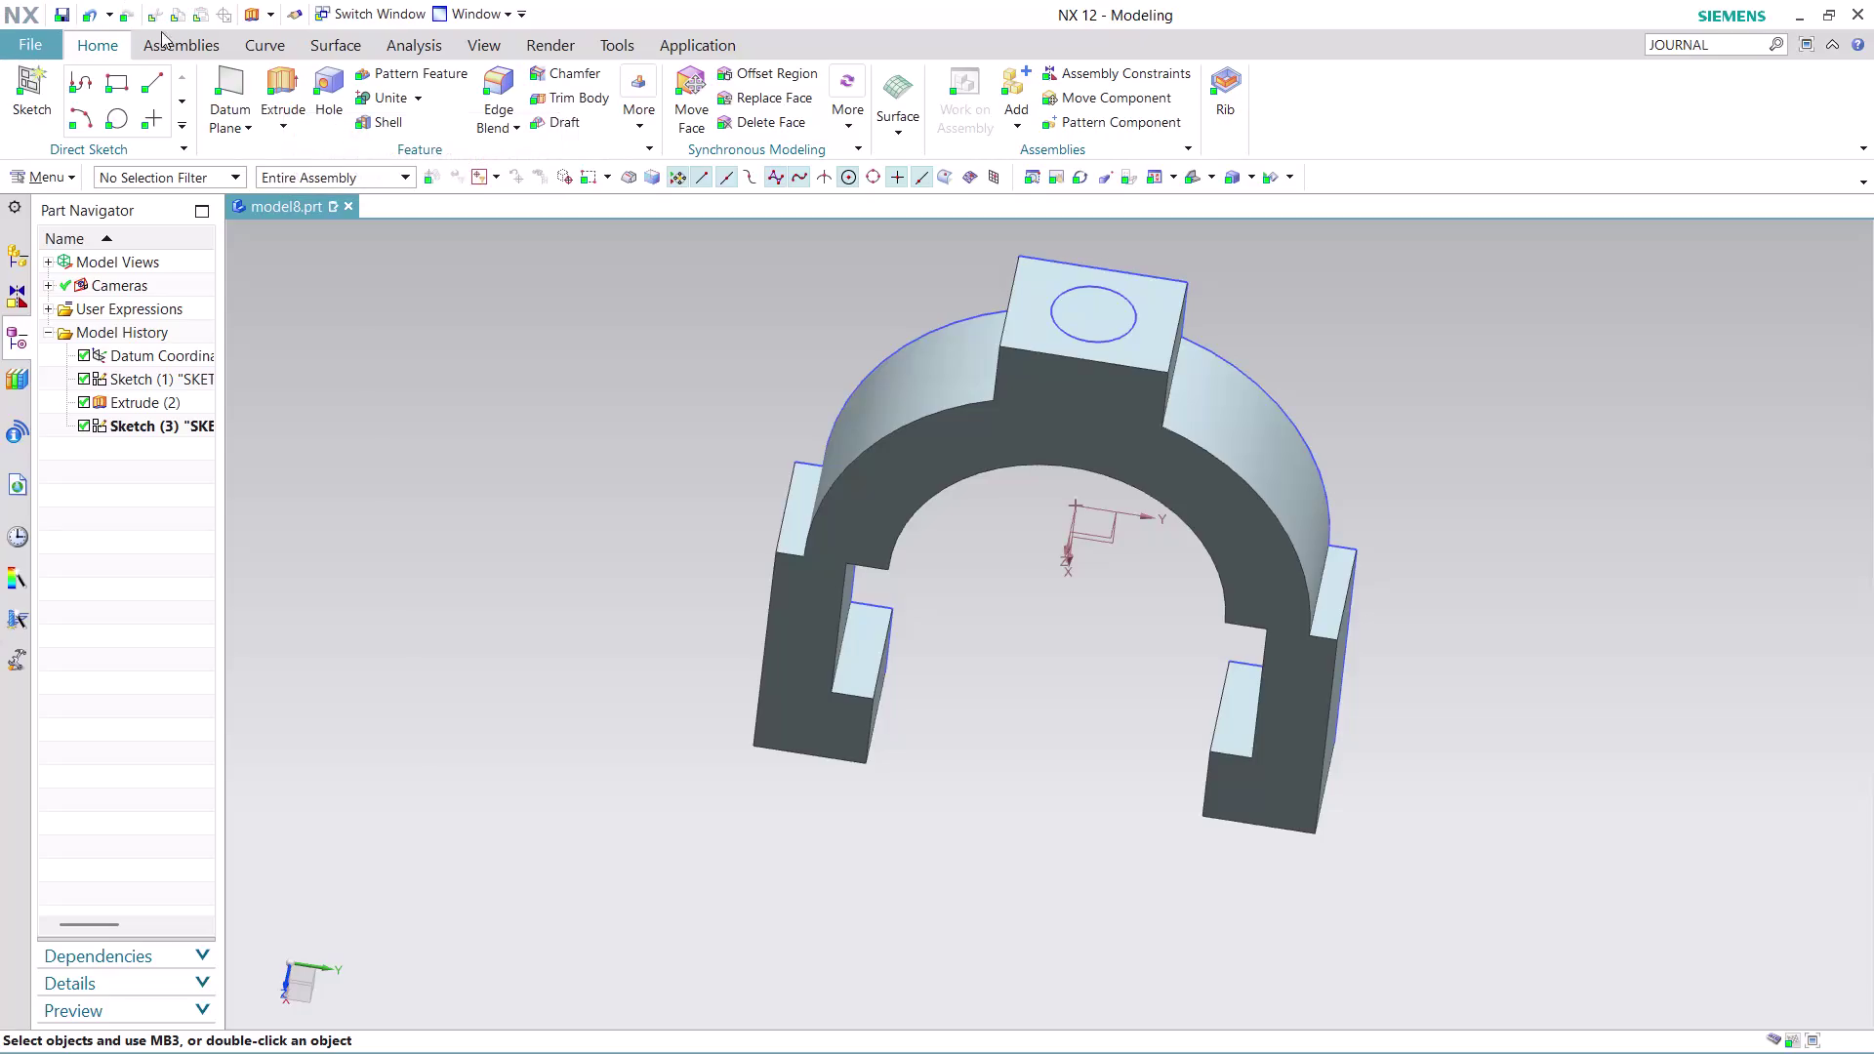
Try a reversed subtract extrusion of the boss circle into the clamp body.
click(279, 70)
click(1092, 312)
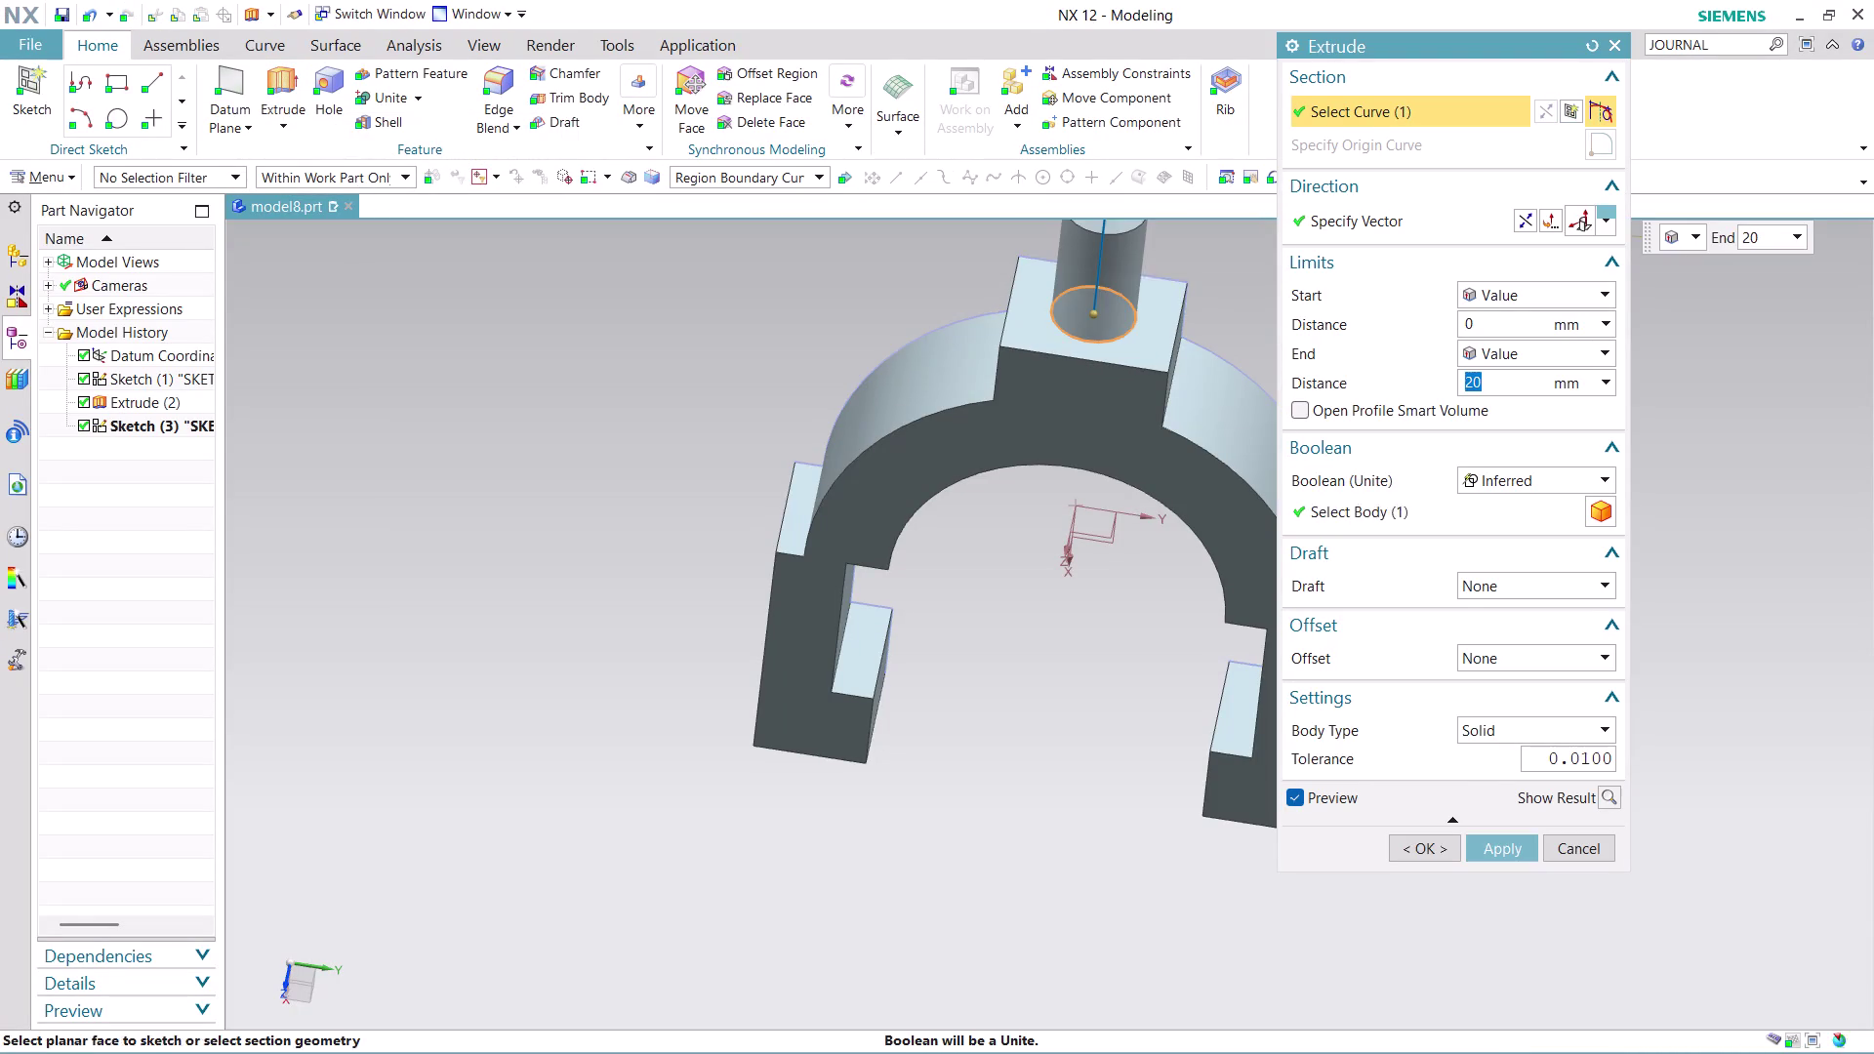
click(1603, 343)
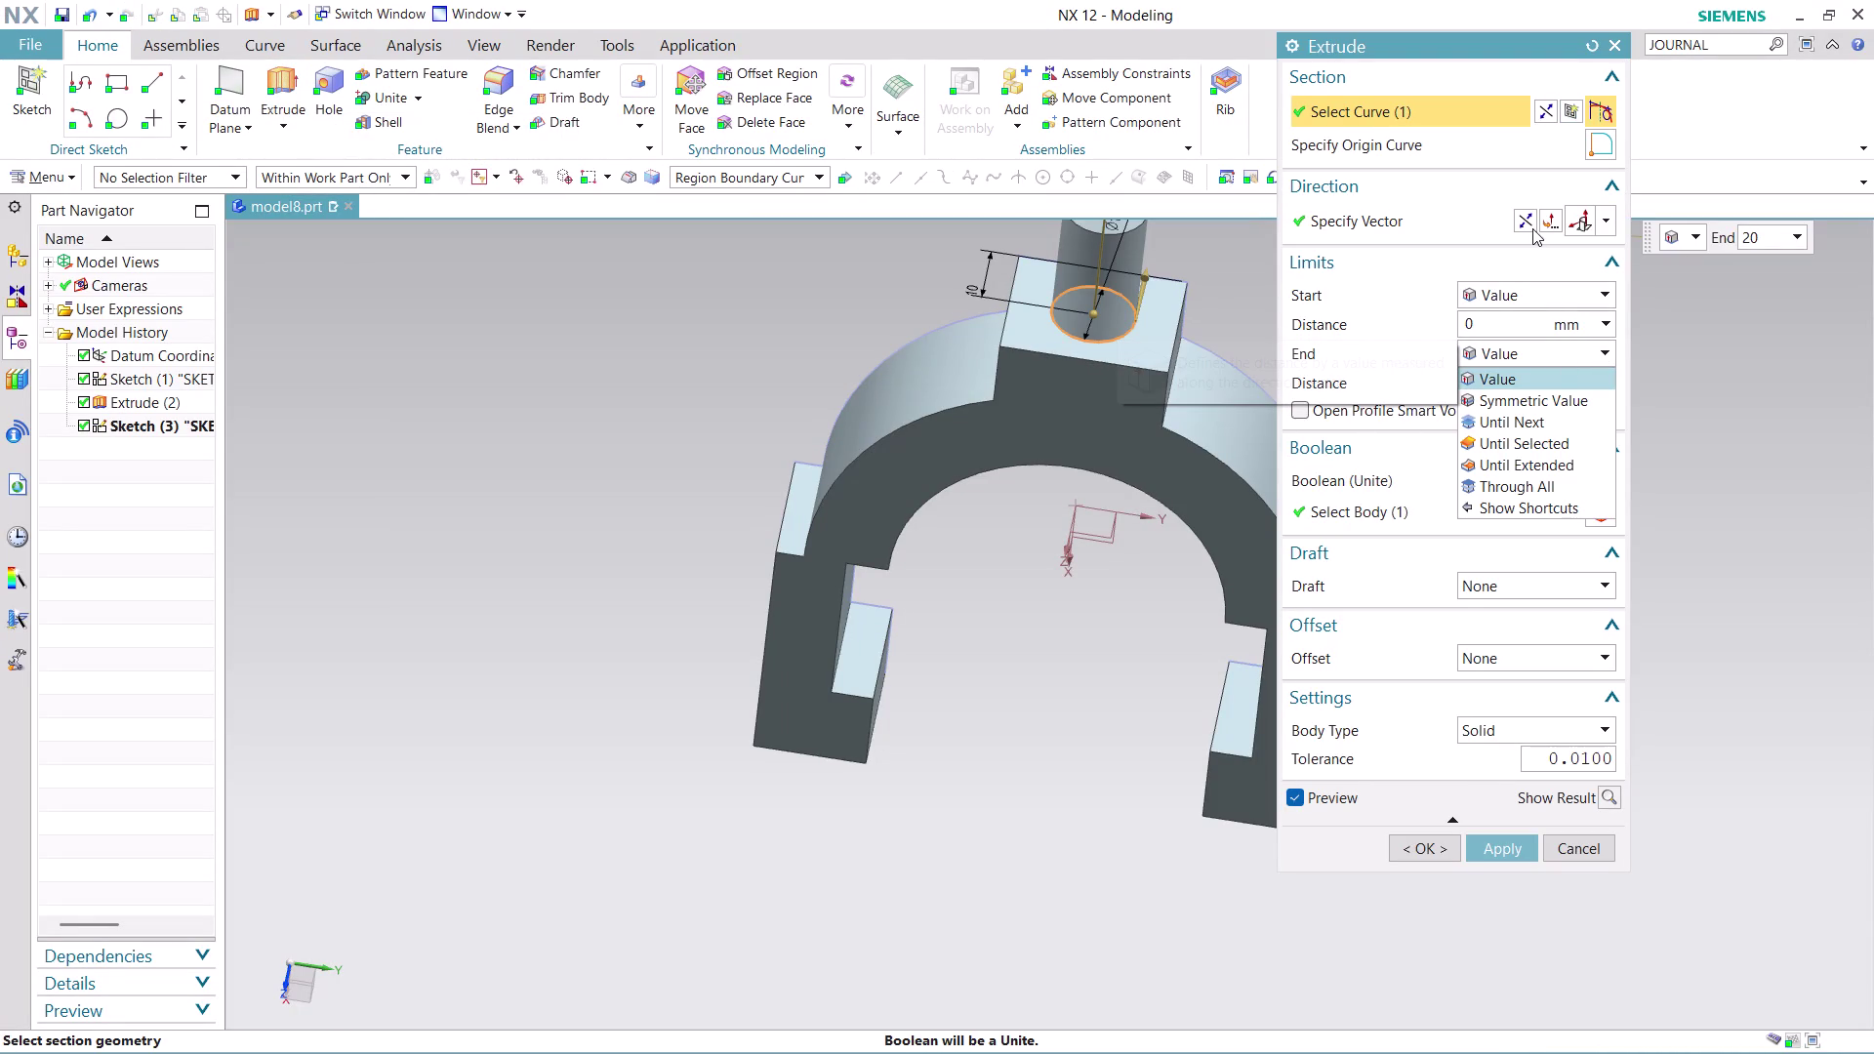
click(1524, 216)
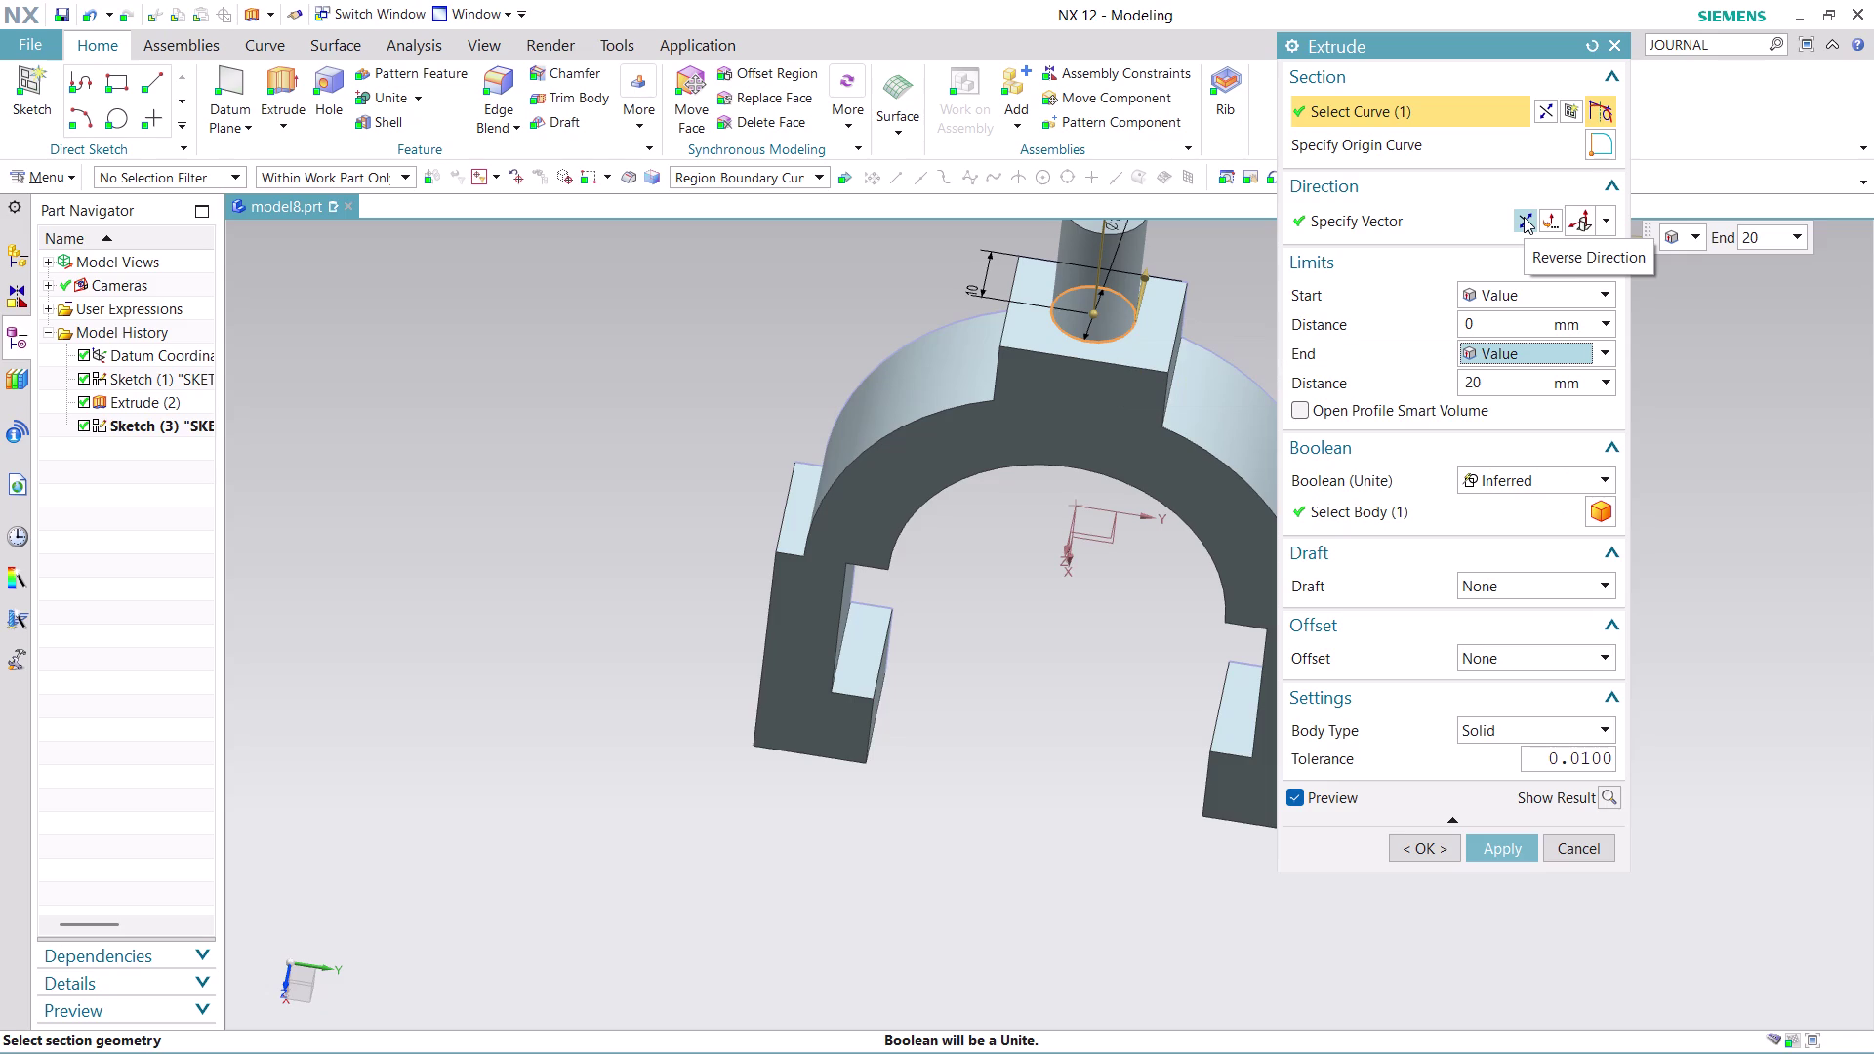
scroll(down, 3)
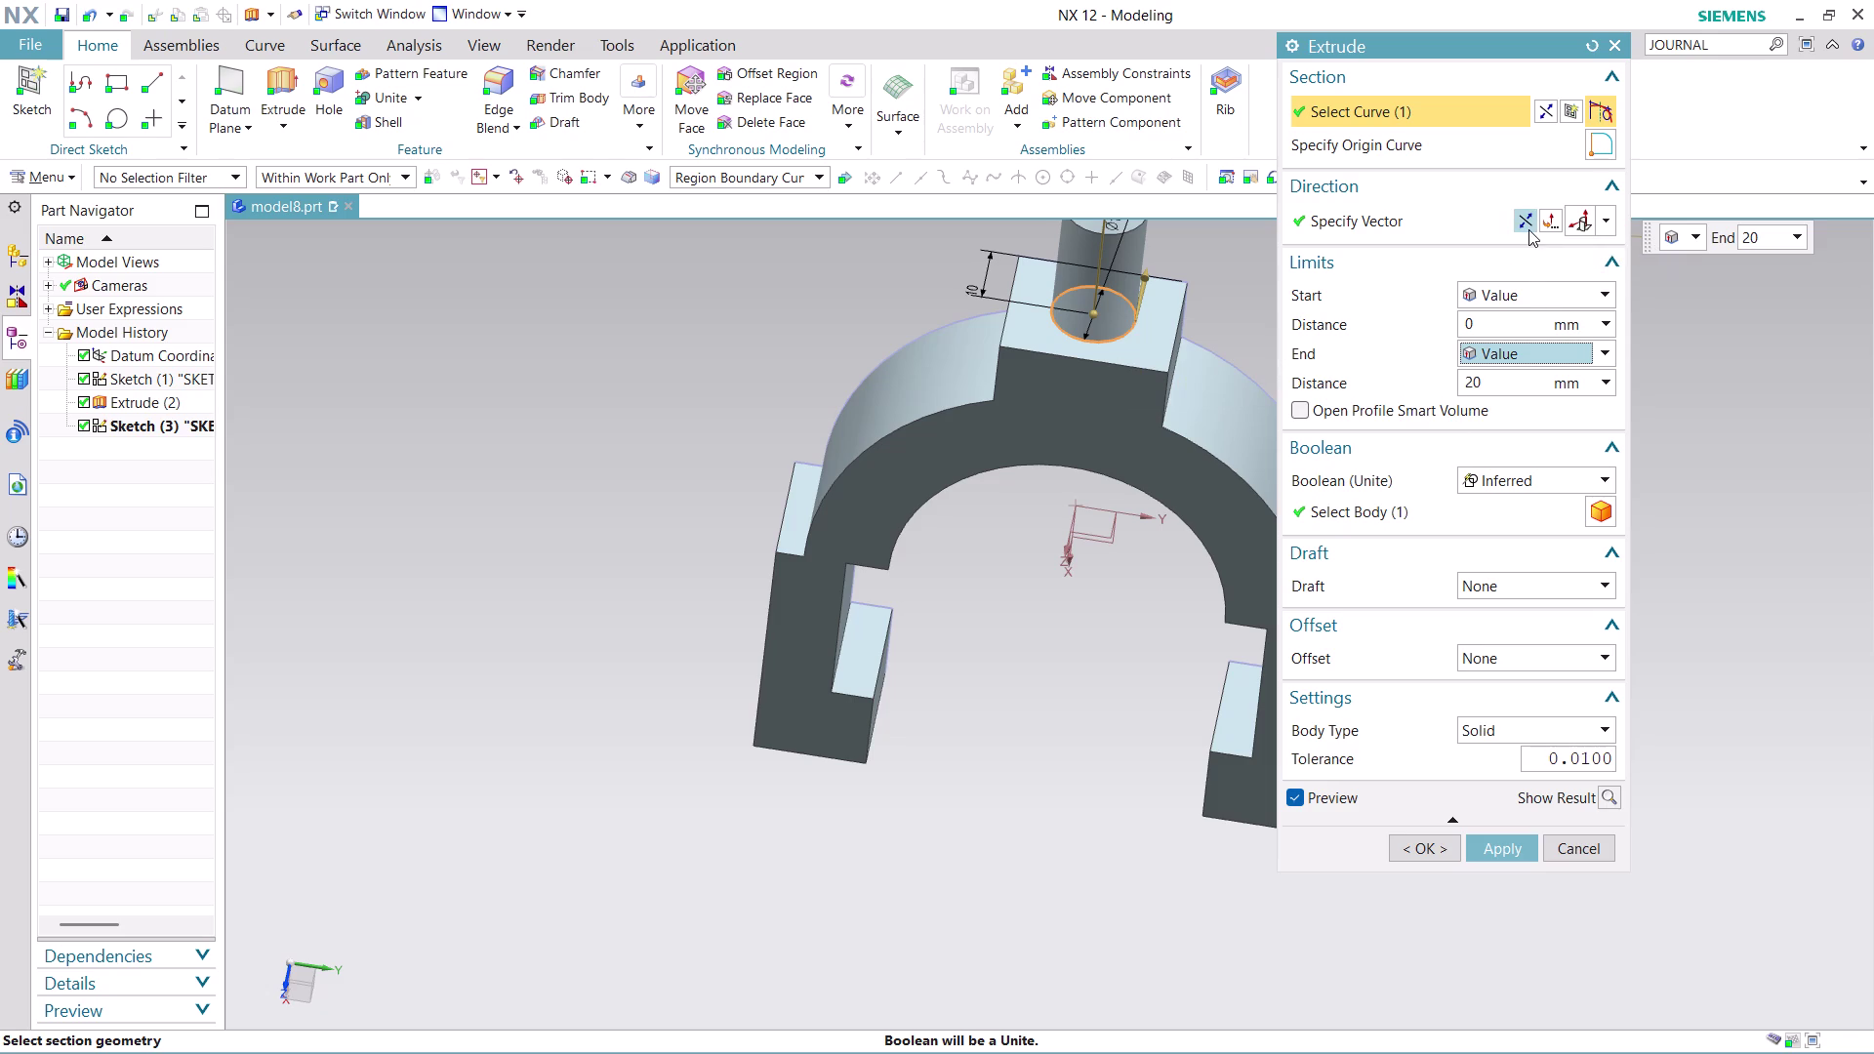
click(1548, 111)
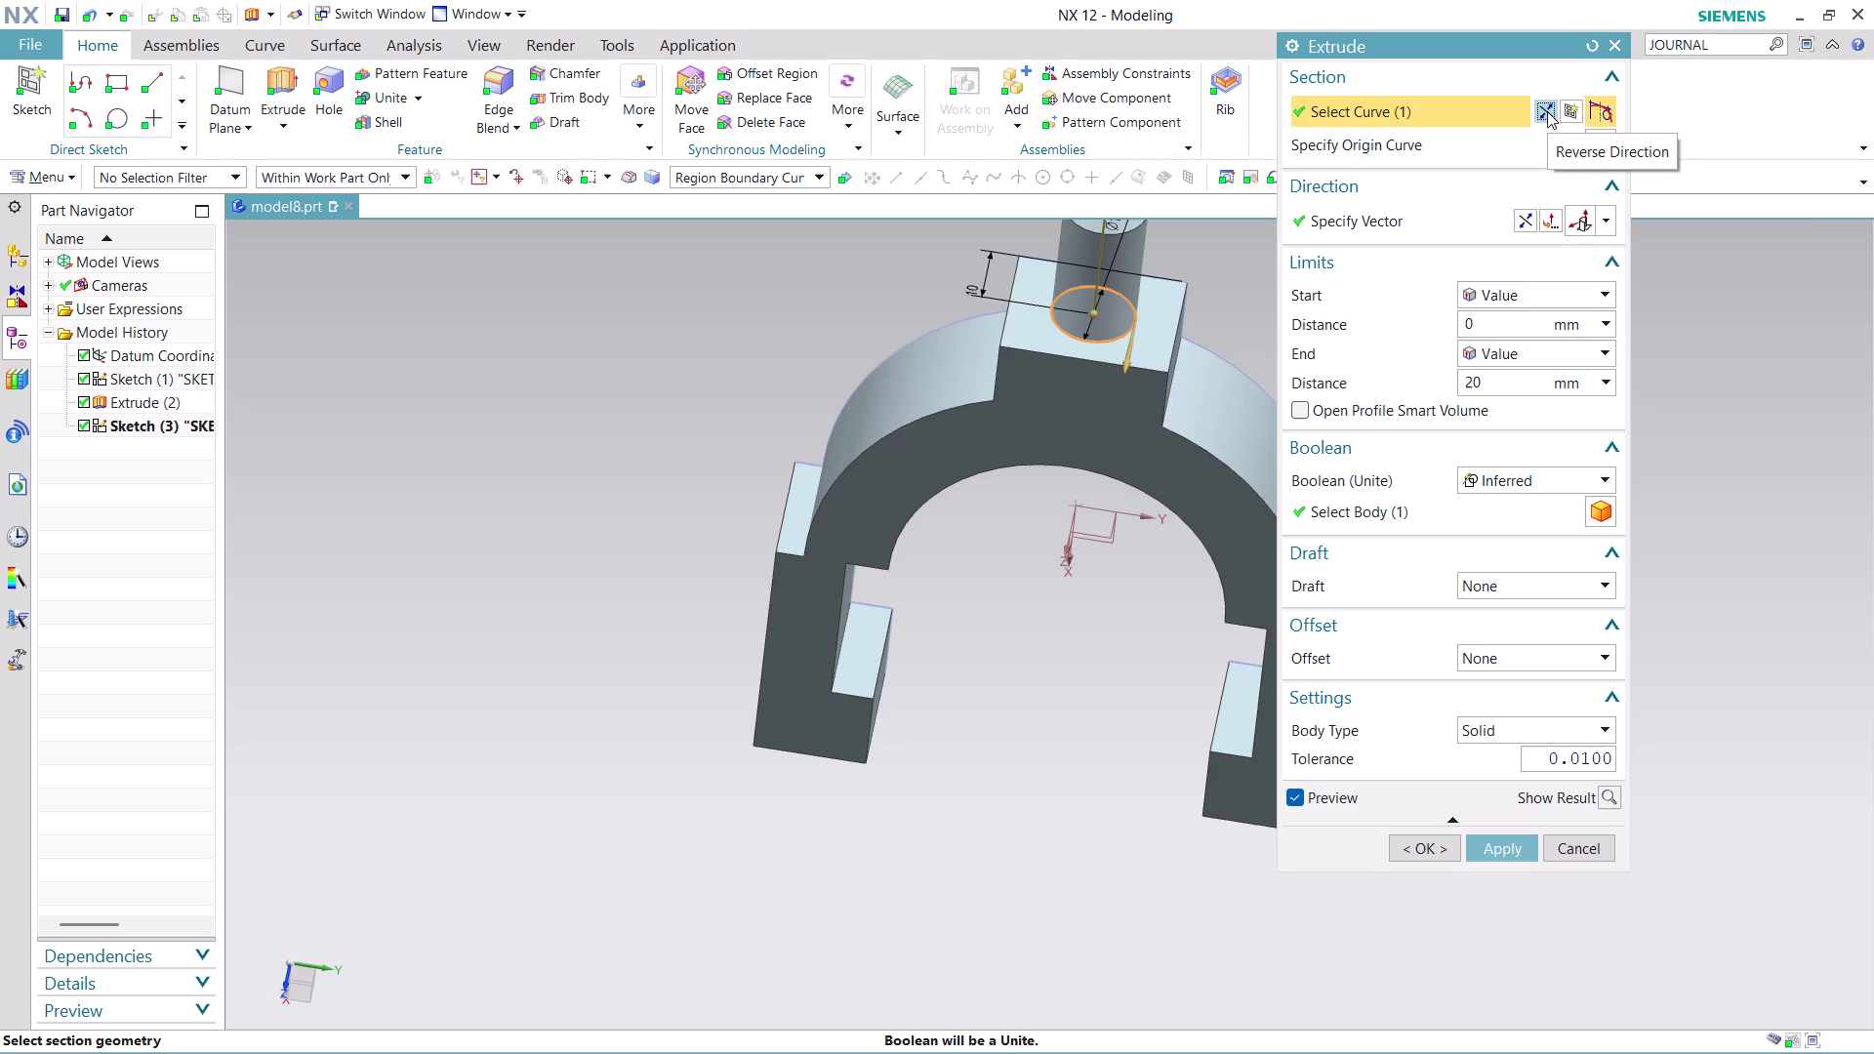
click(1530, 217)
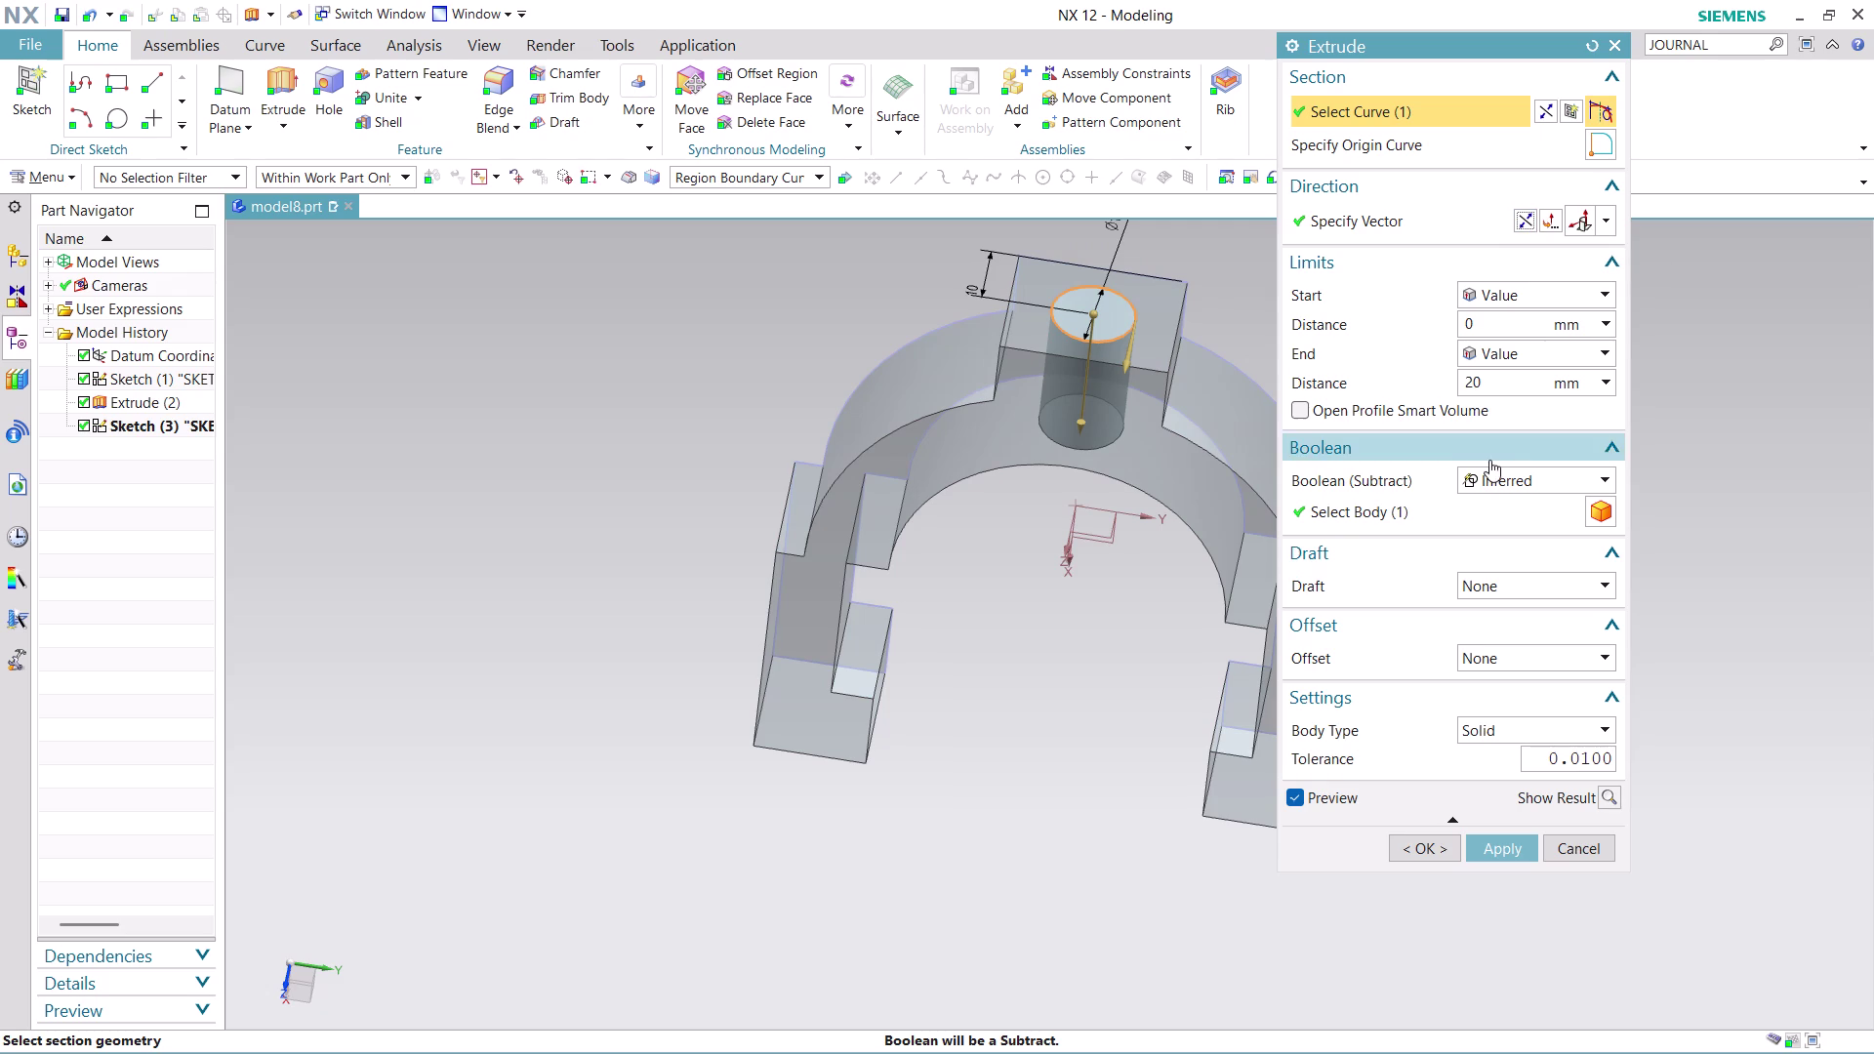
click(1584, 482)
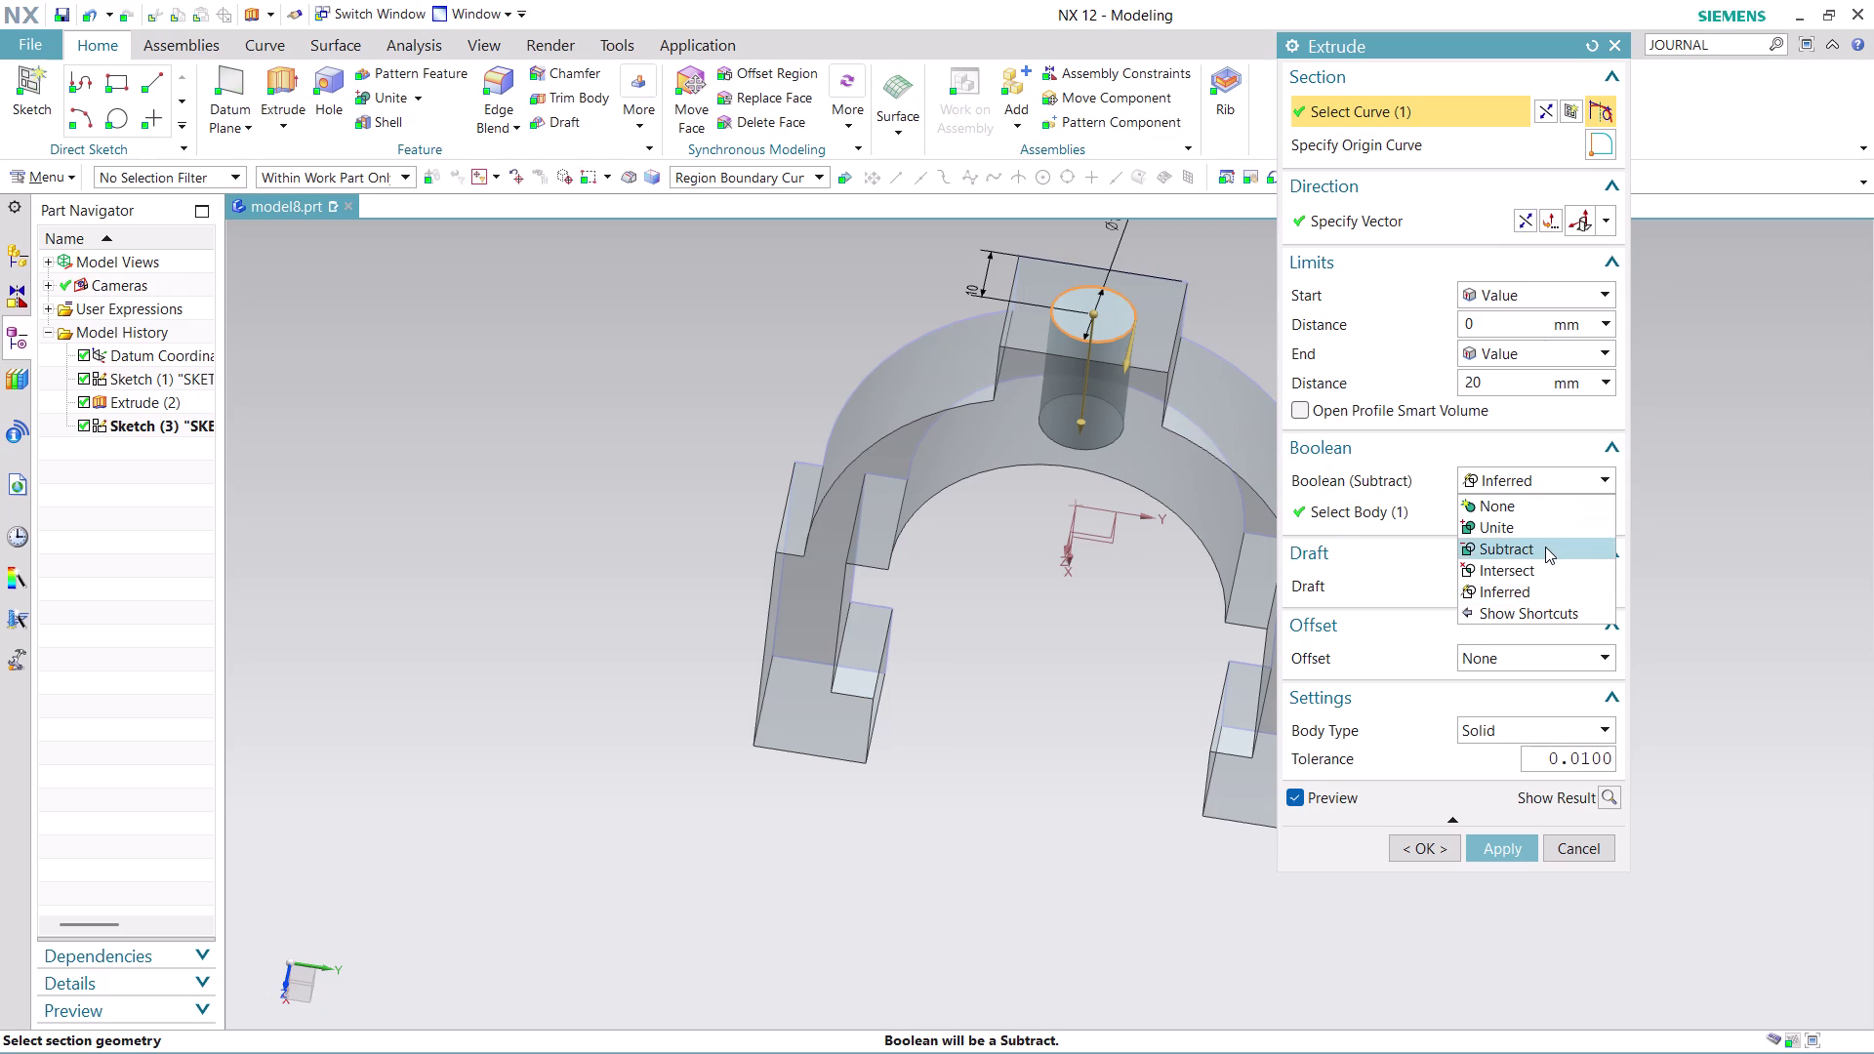
click(1545, 547)
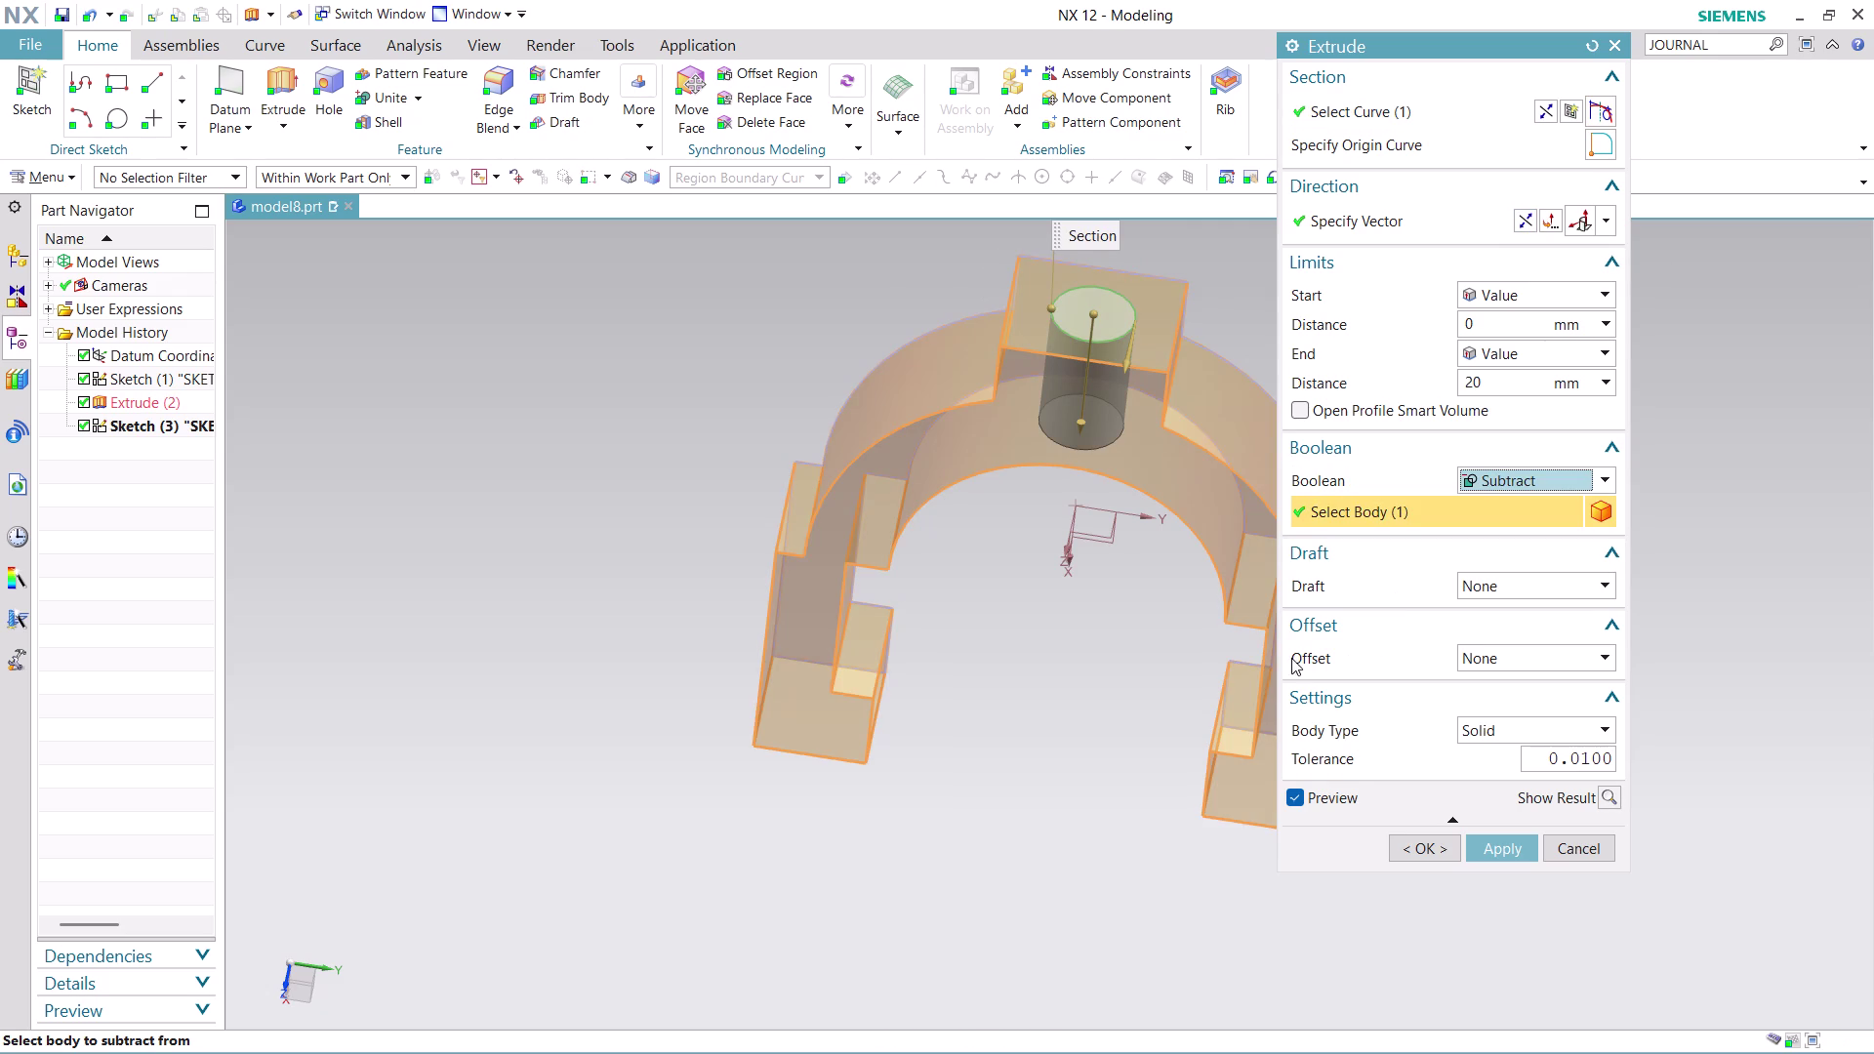
click(1513, 837)
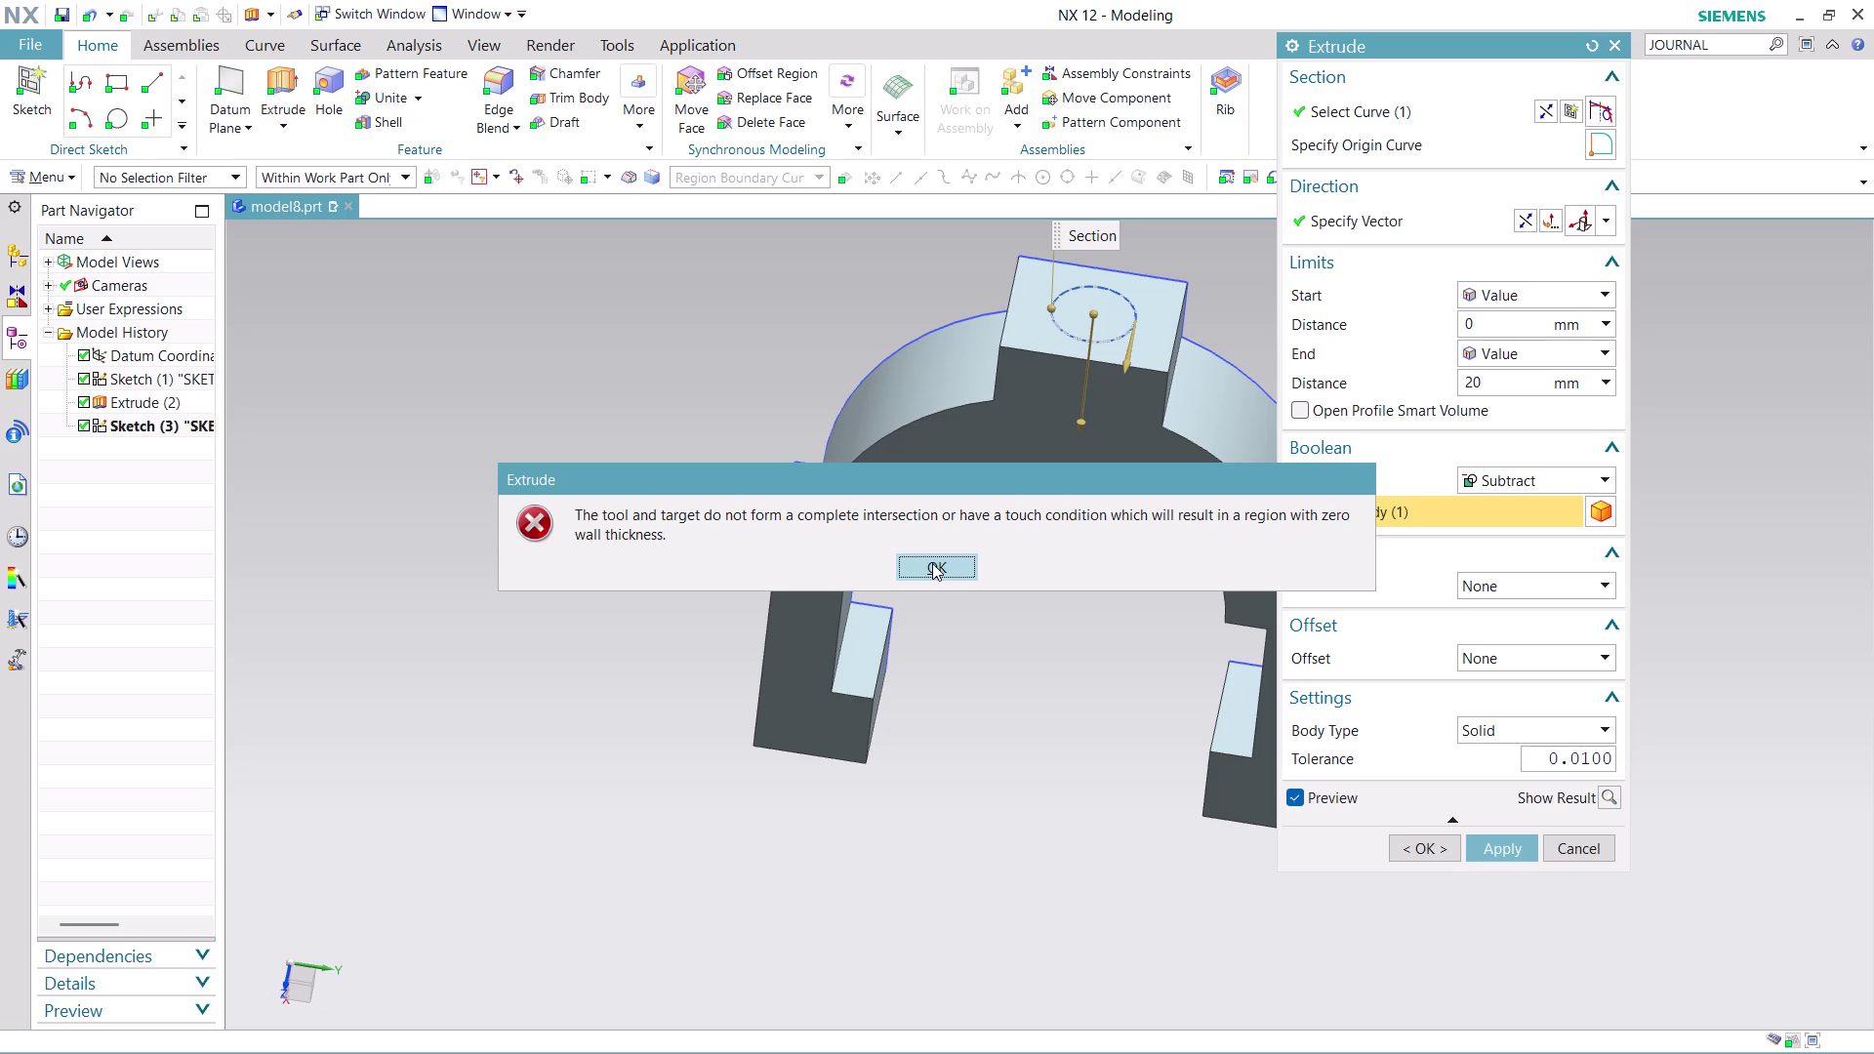
Dismiss the zero wall thickness error and abandon the failed extrusion.
click(932, 564)
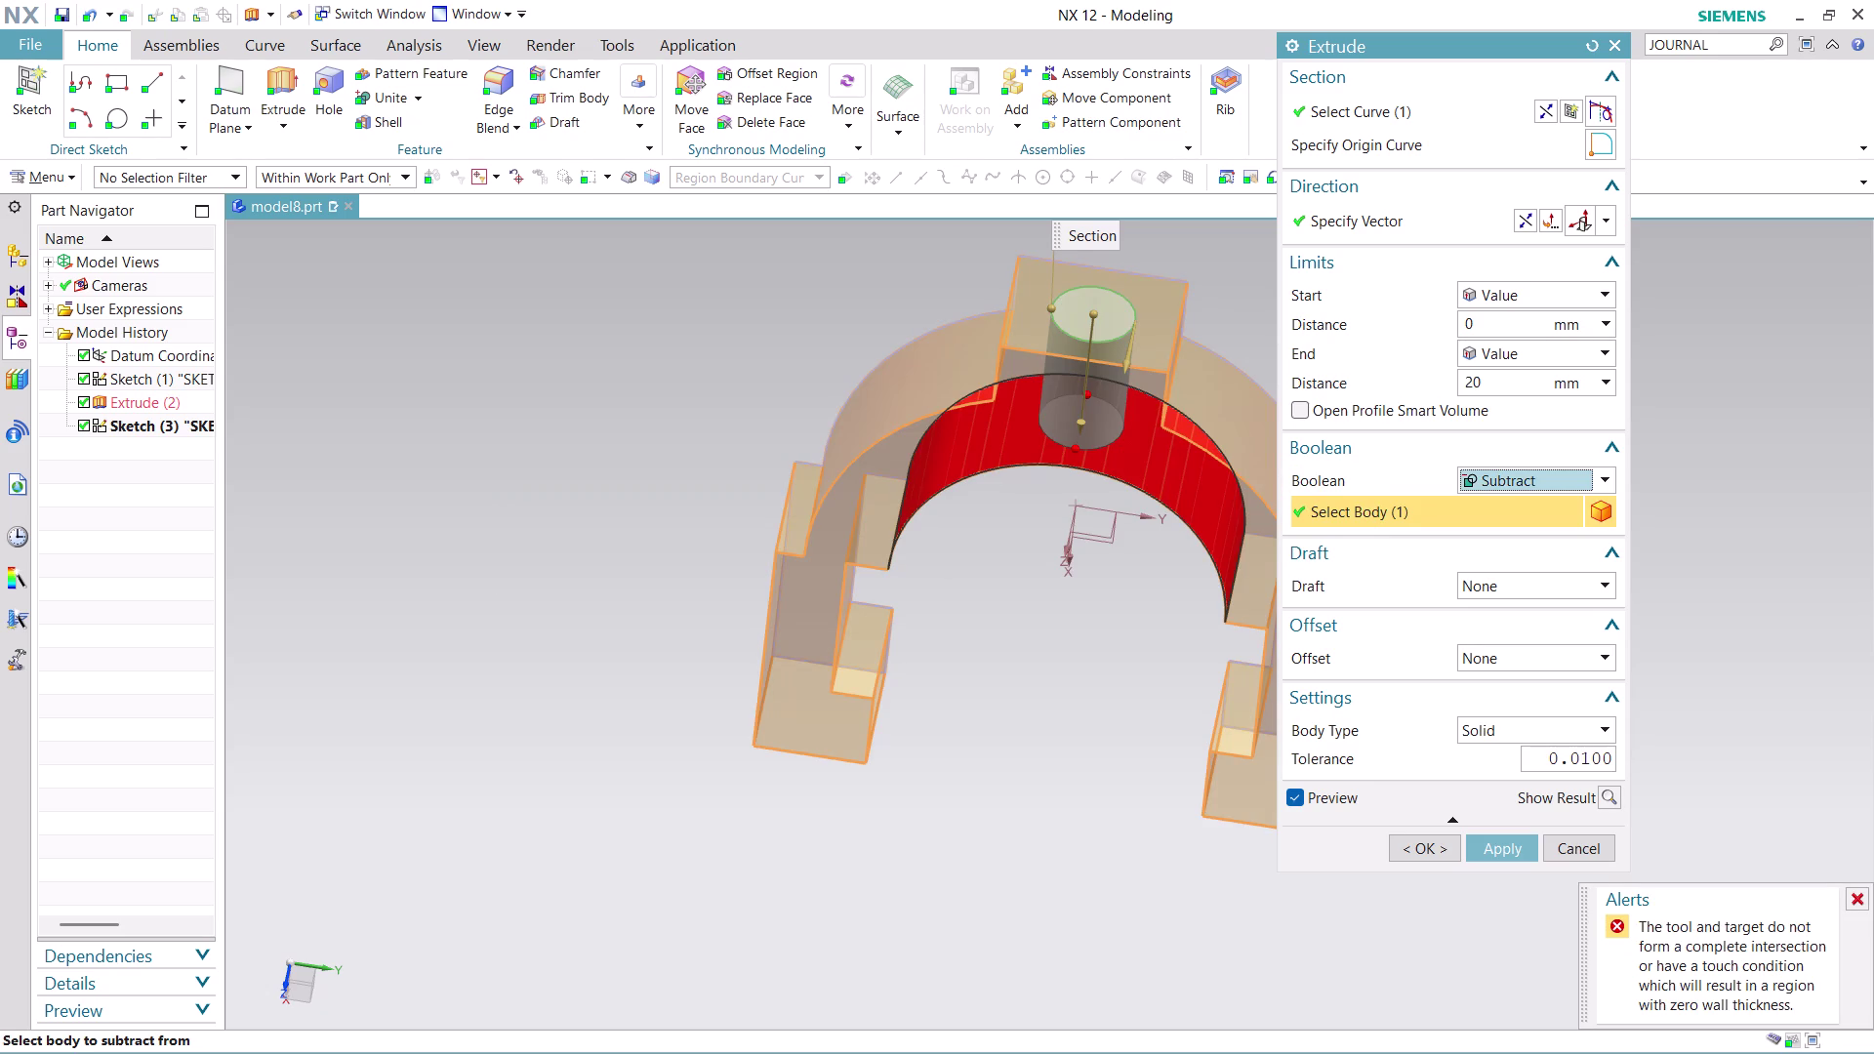
middle_drag(1032, 664, 1043, 532)
scroll(down, 3)
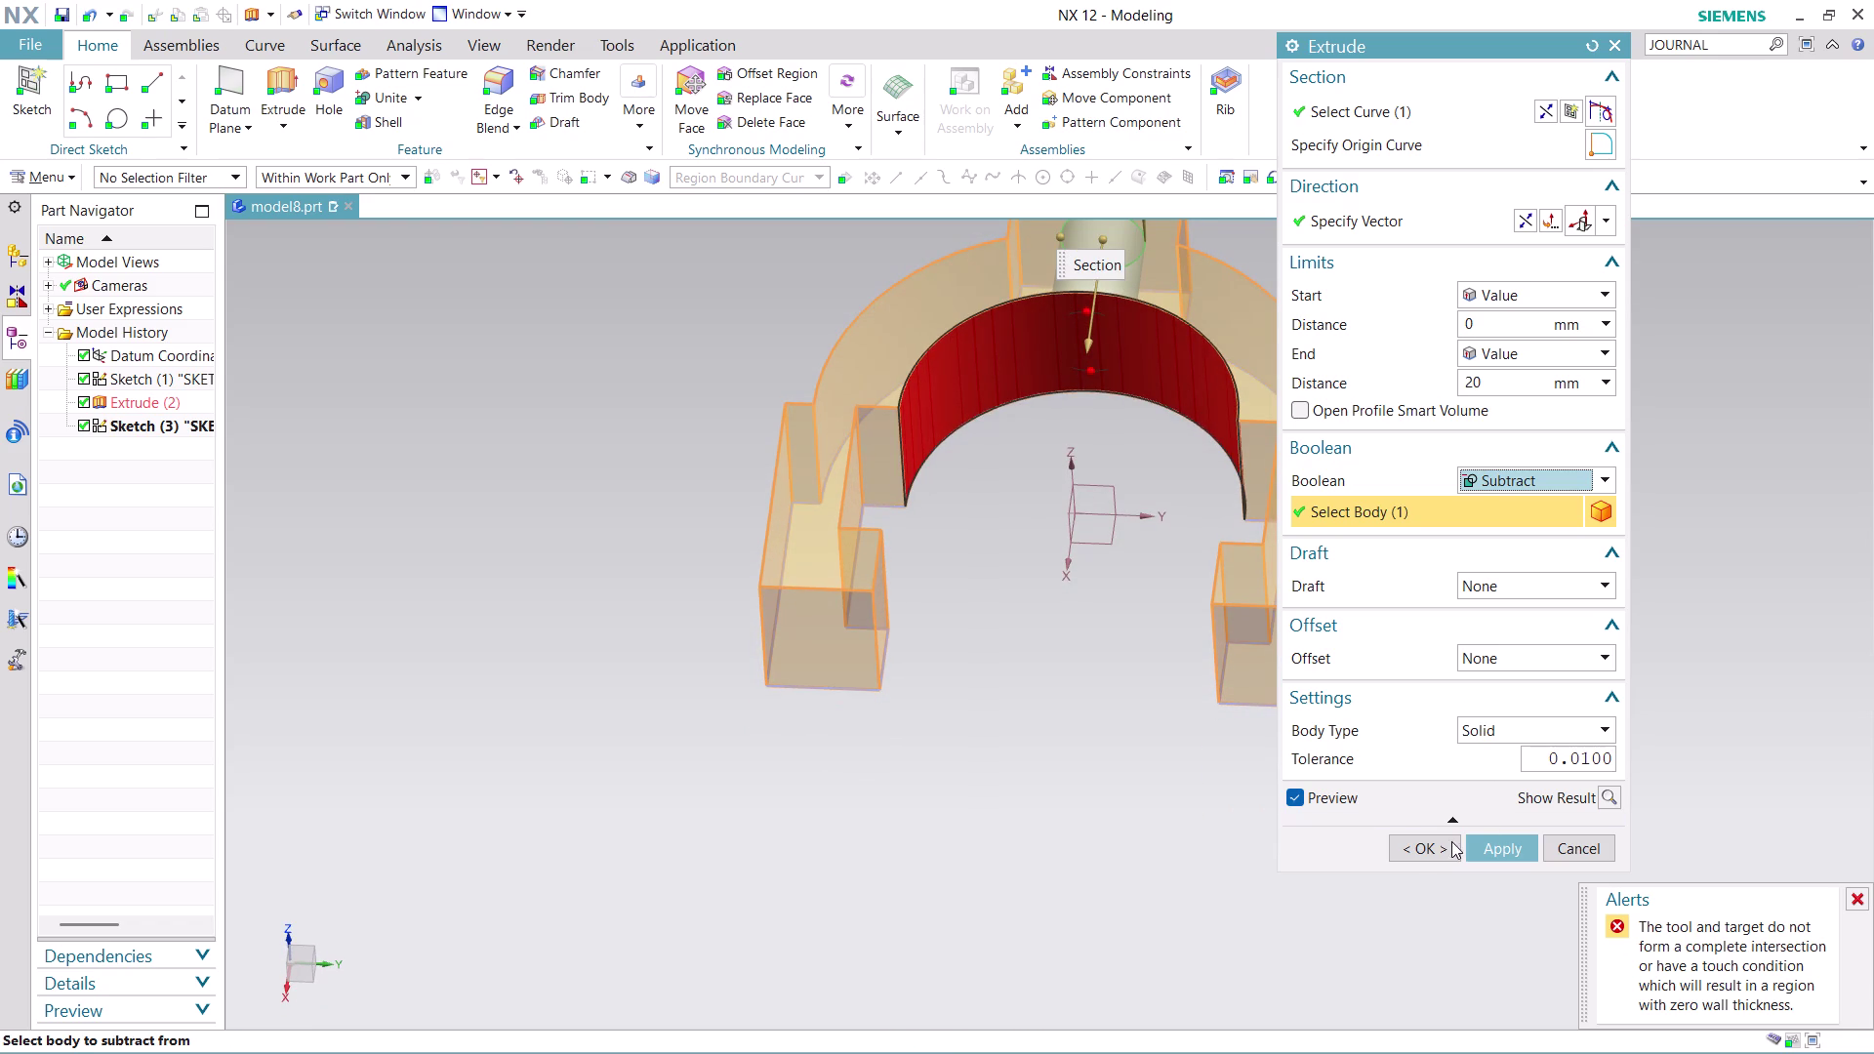
click(1421, 856)
click(935, 564)
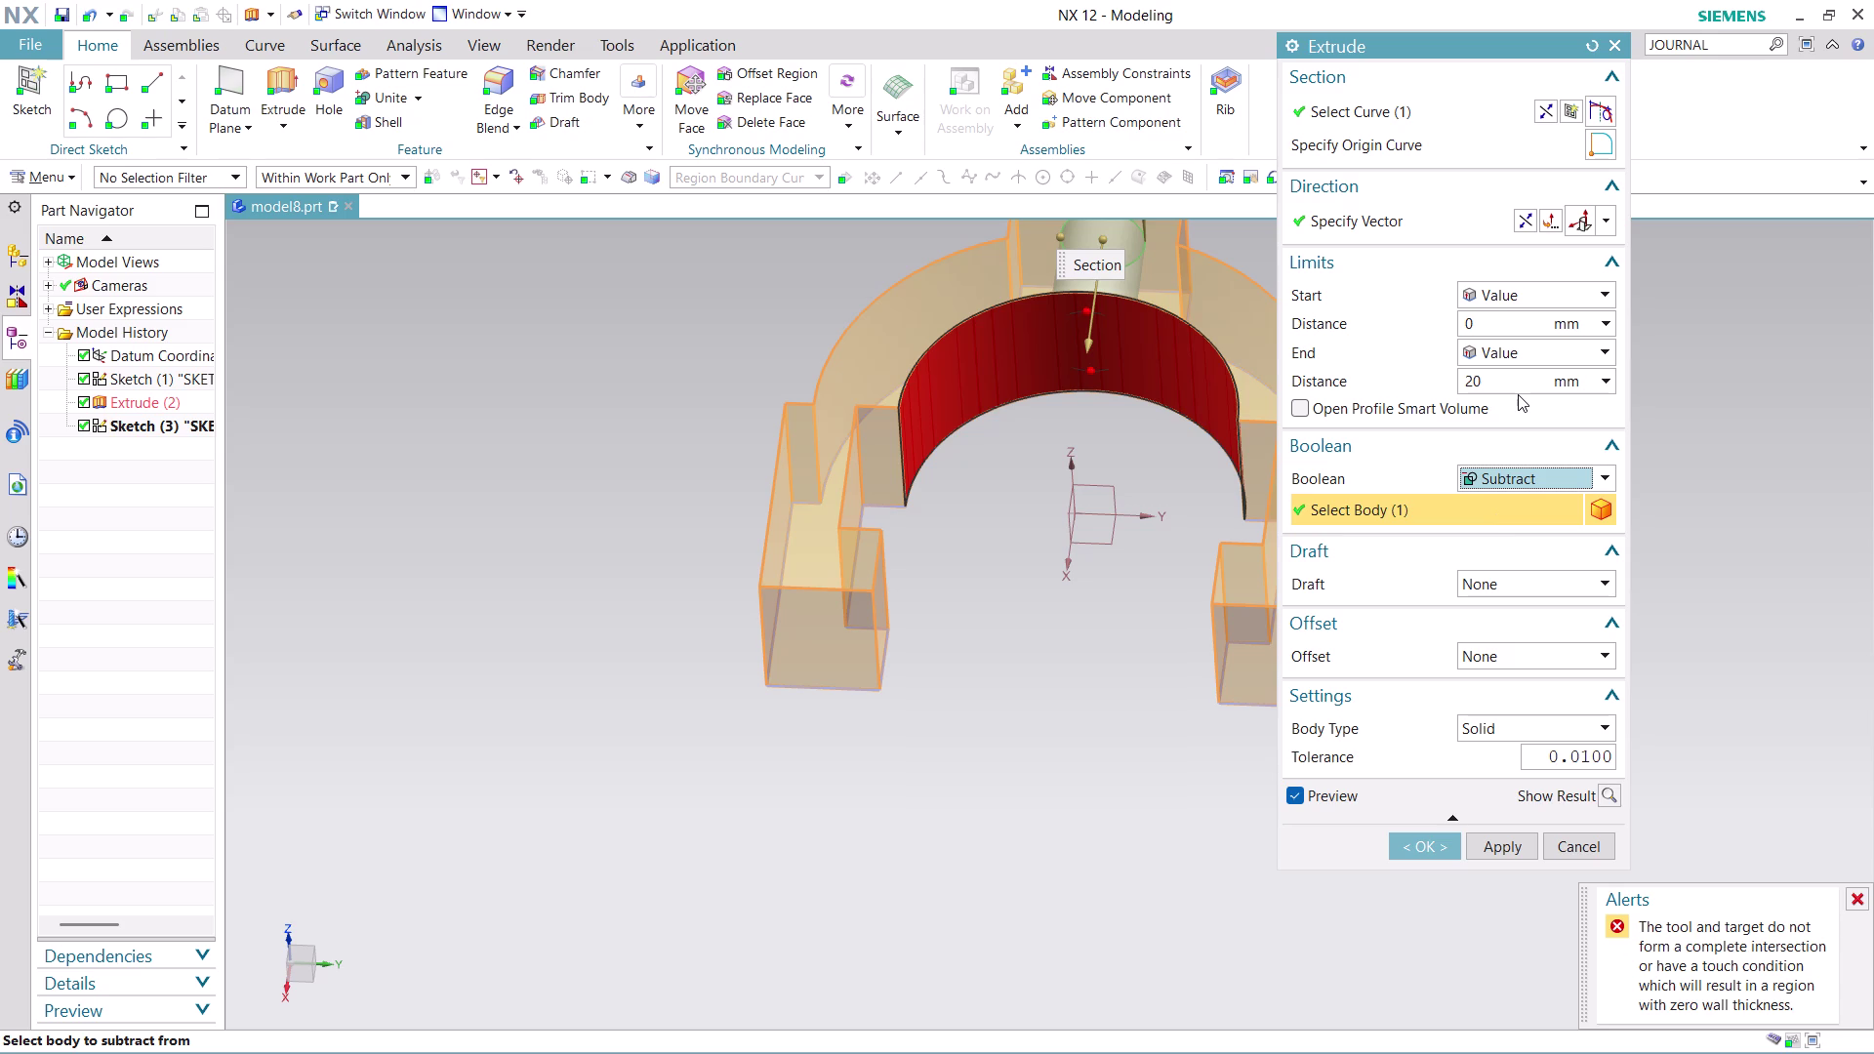
key(Escape)
Orbit and zoom around the clamp, then start a fresh extrusion.
middle_drag(1427, 355, 1440, 454)
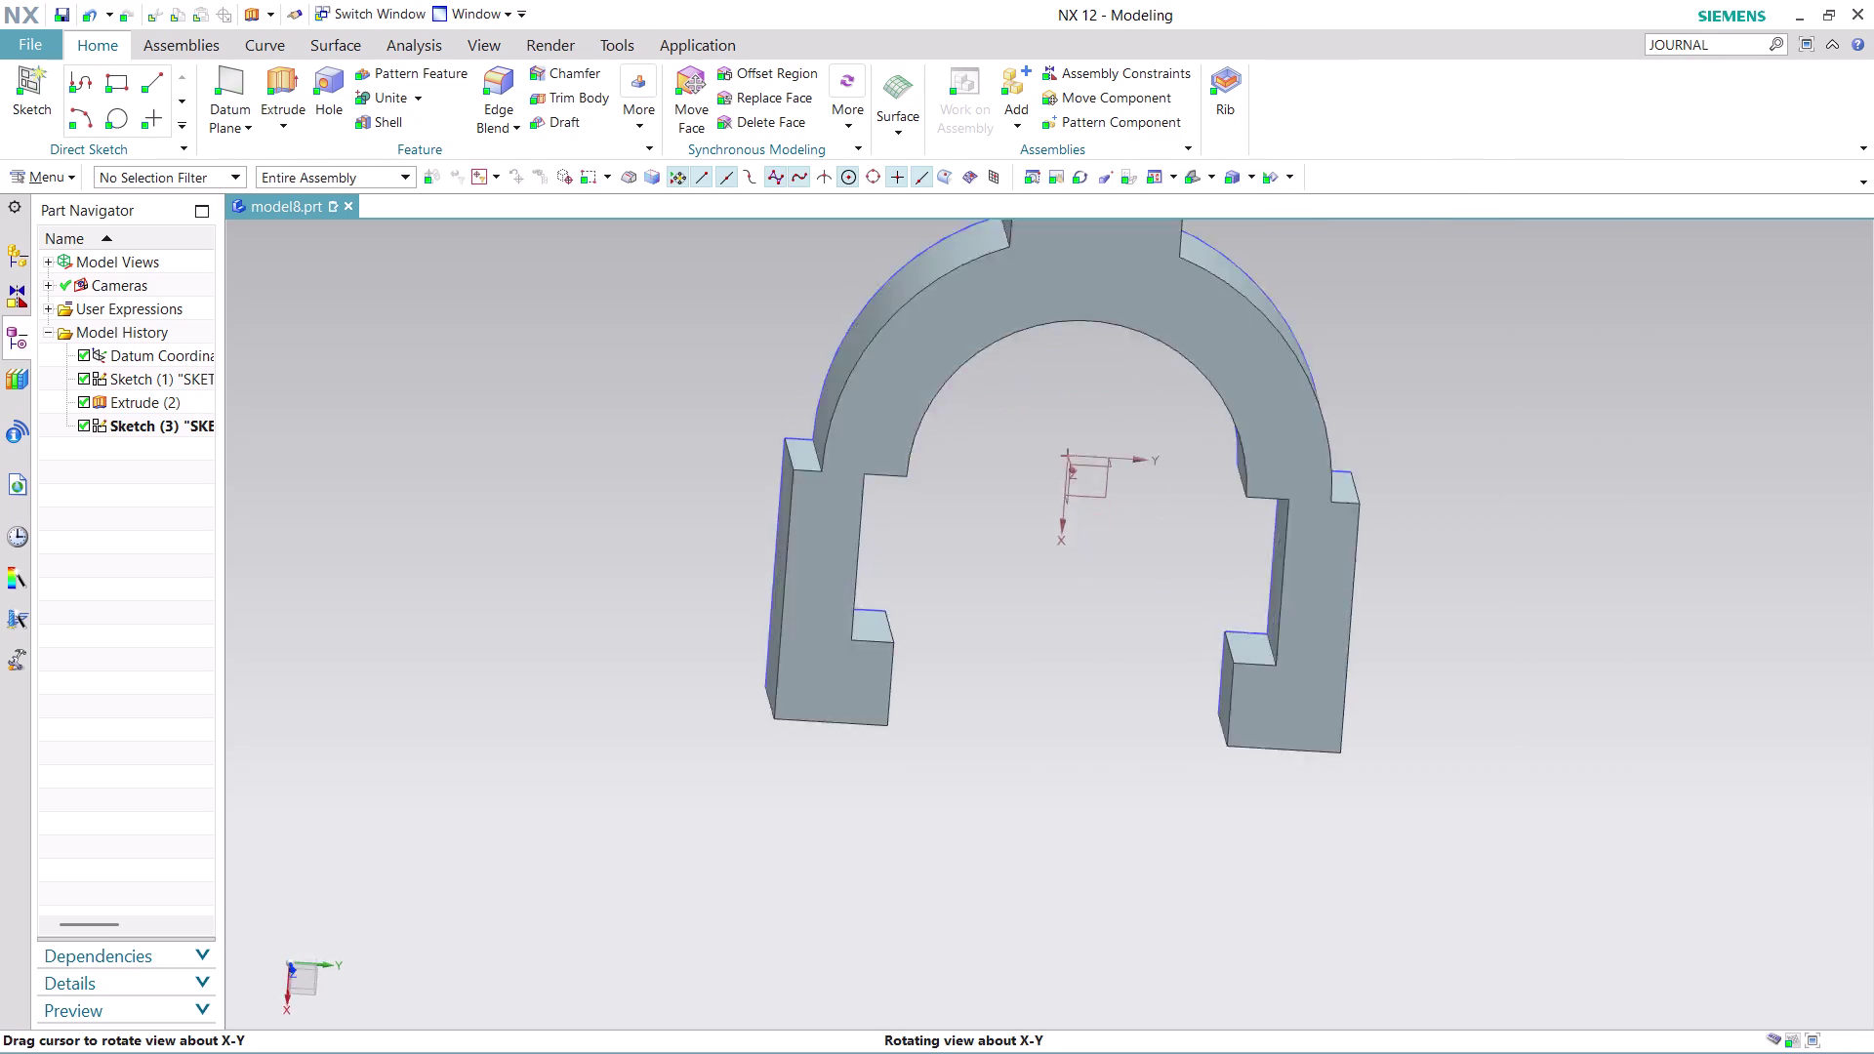
middle_drag(1440, 454, 1458, 539)
scroll(up, 3)
scroll(down, 3)
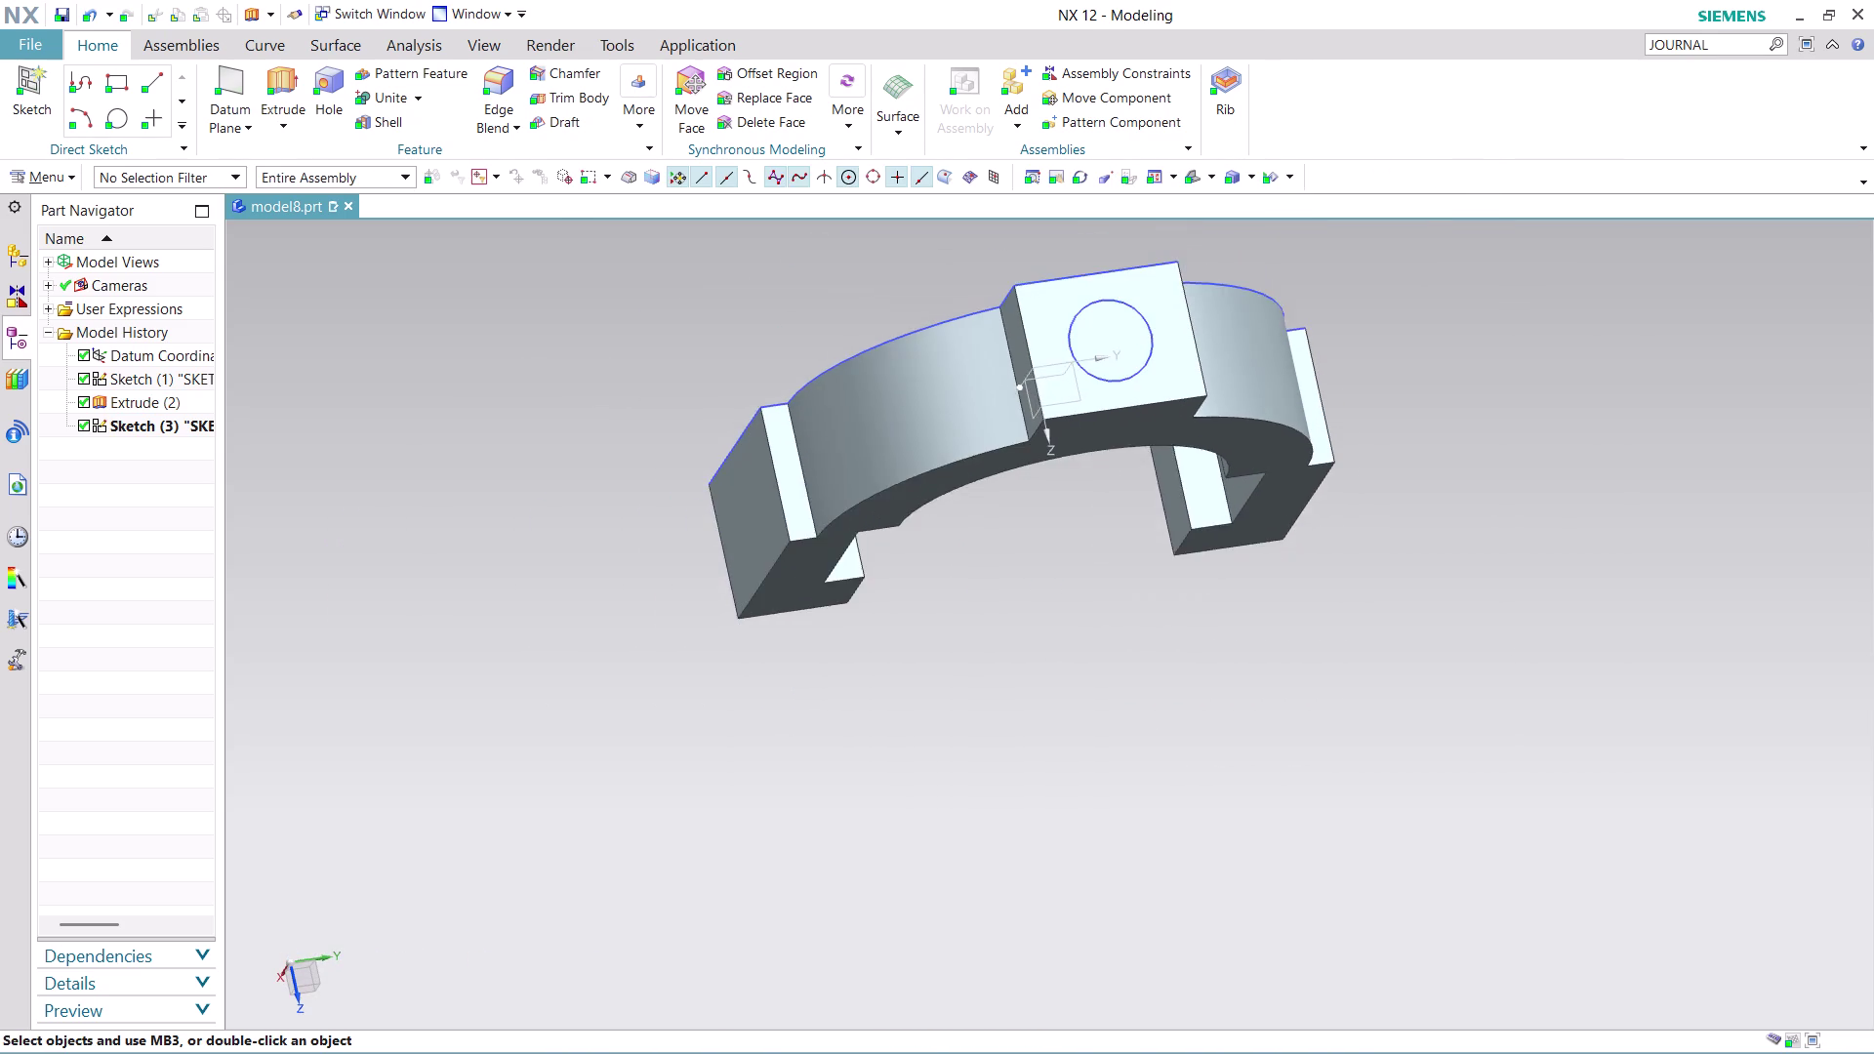
scroll(down, 3)
middle_drag(1550, 330, 1462, 257)
scroll(down, 3)
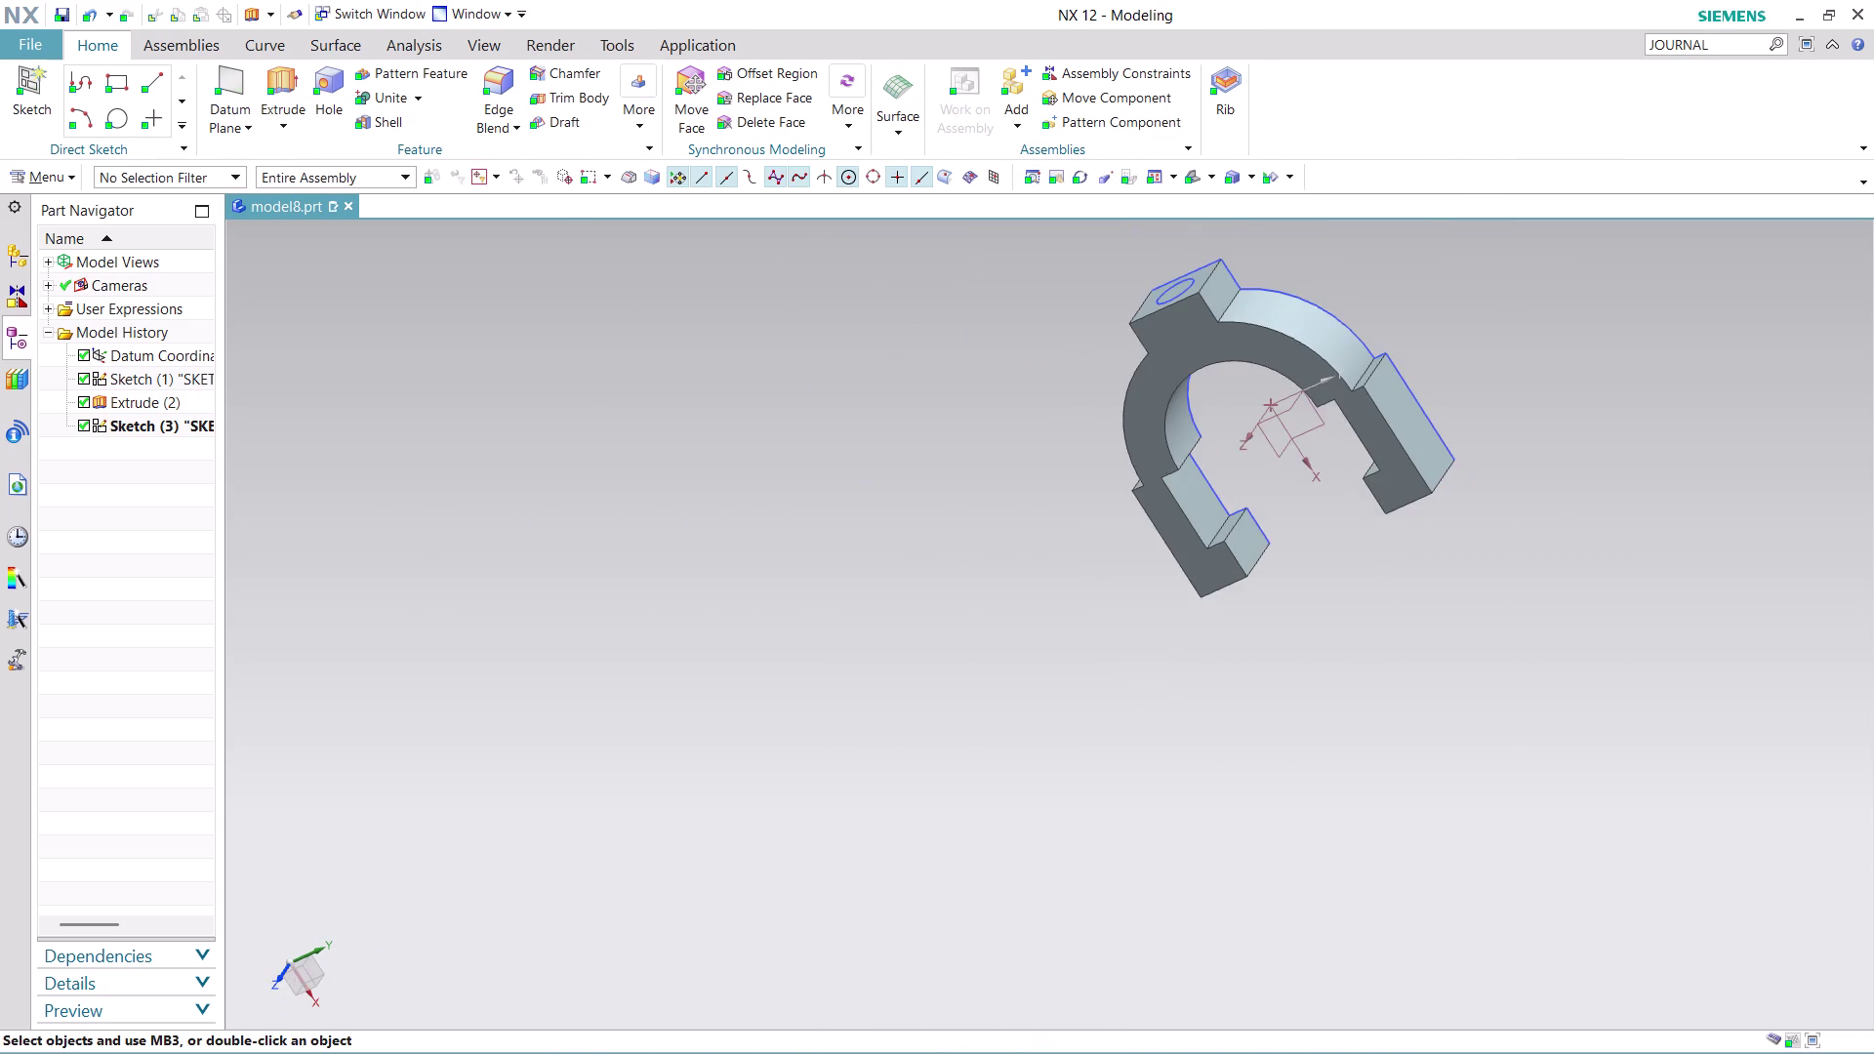
scroll(up, 3)
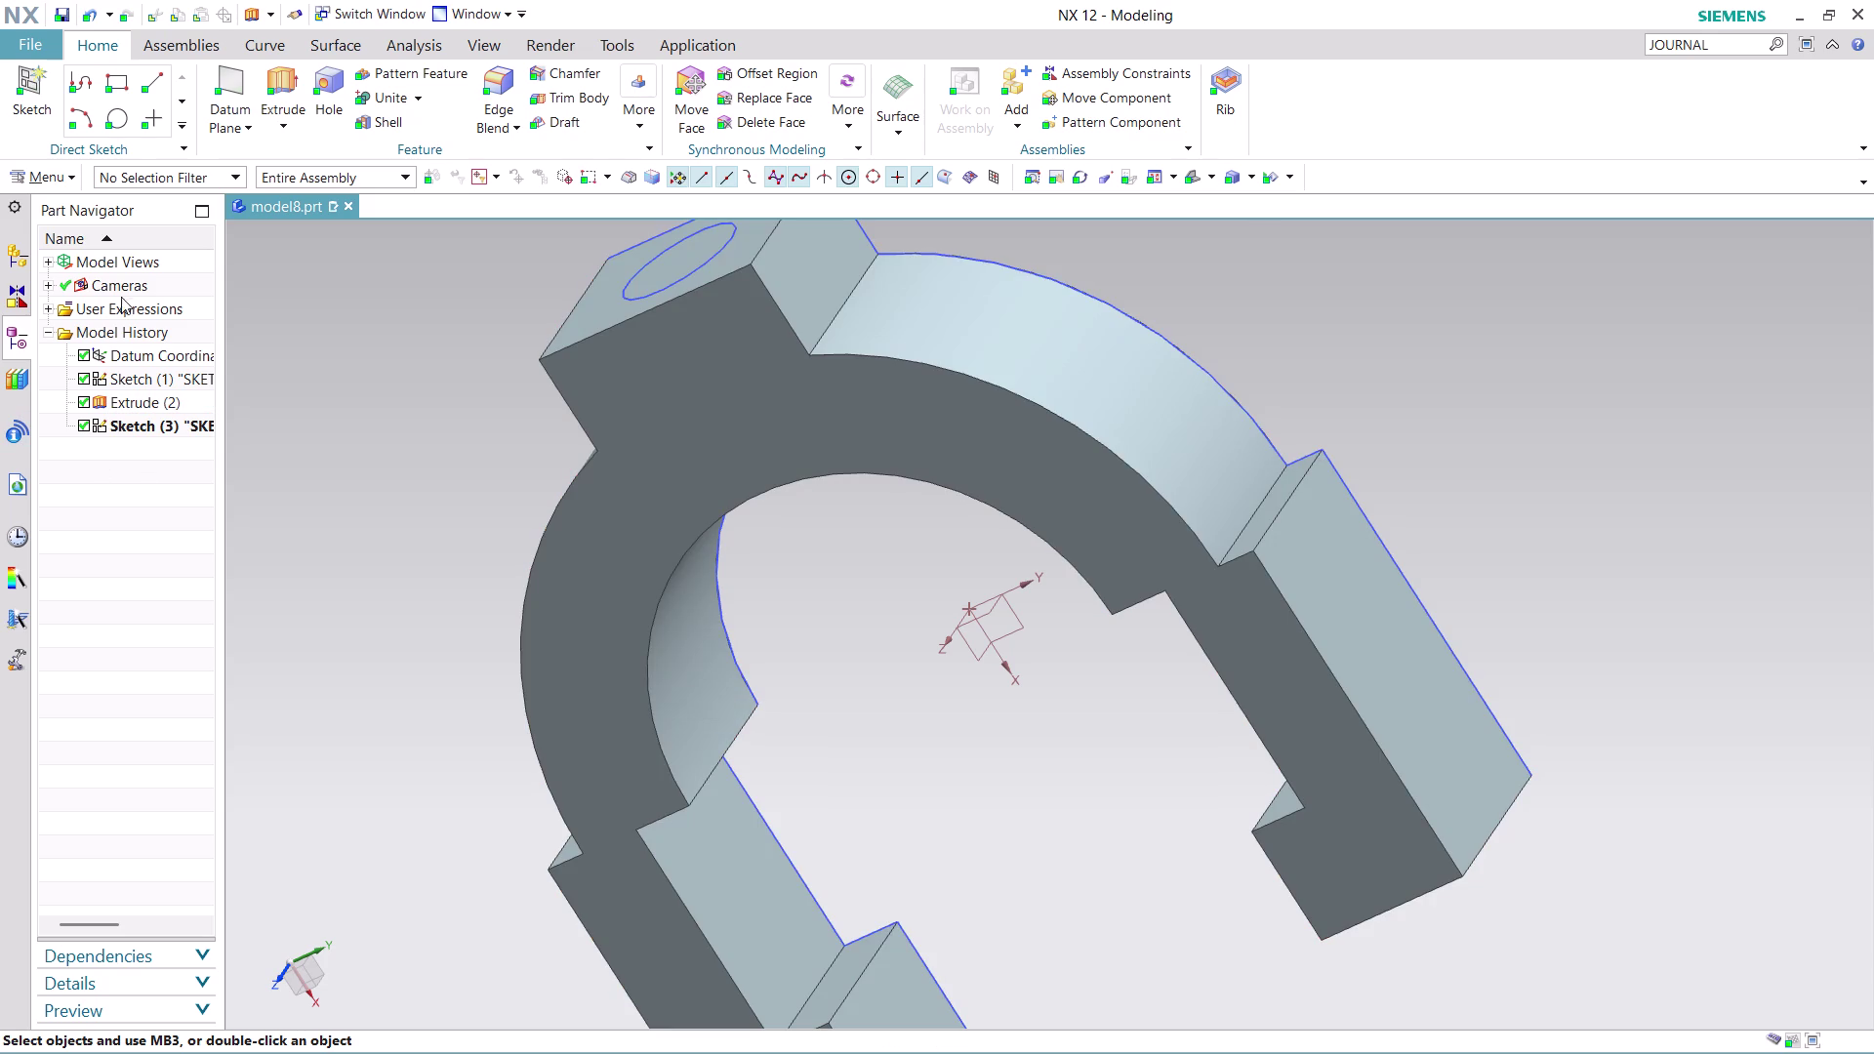
click(273, 71)
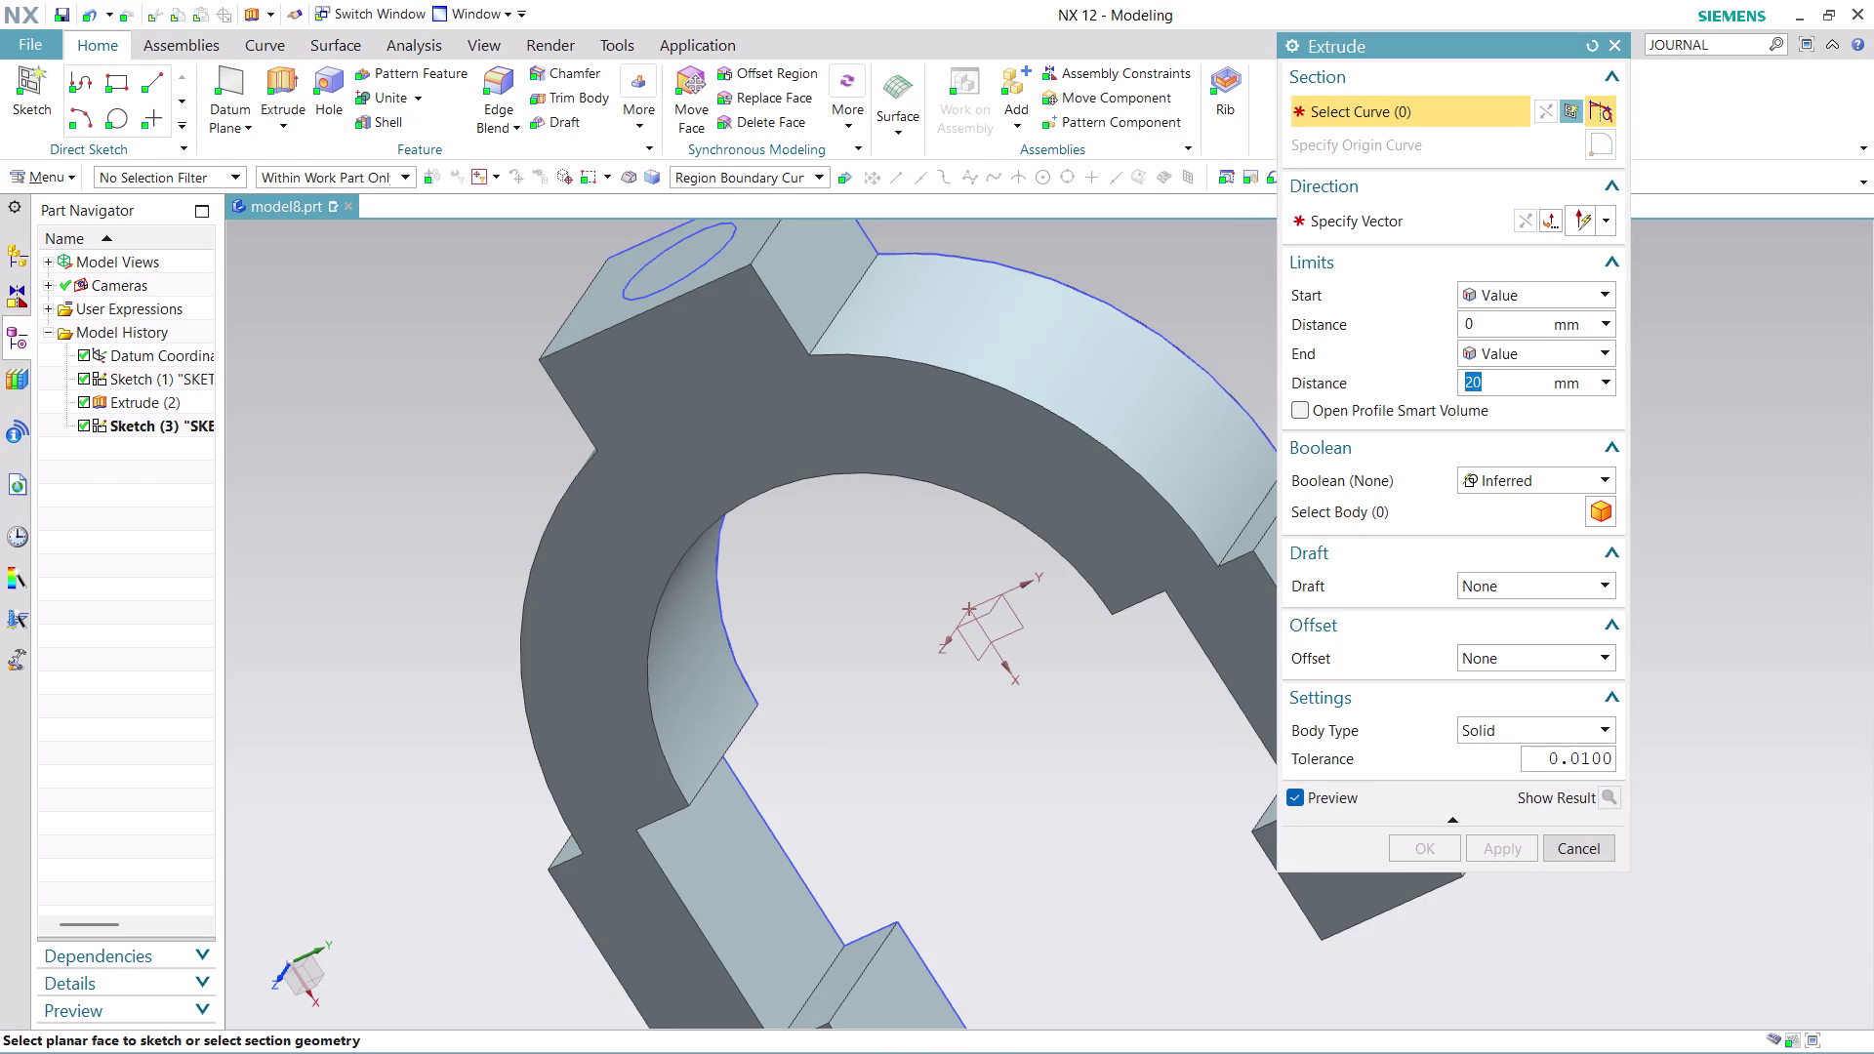
Extrude the boss circle downward as a Subtract, 32.5 mm deep, cutting the hole.
click(657, 271)
scroll(down, 3)
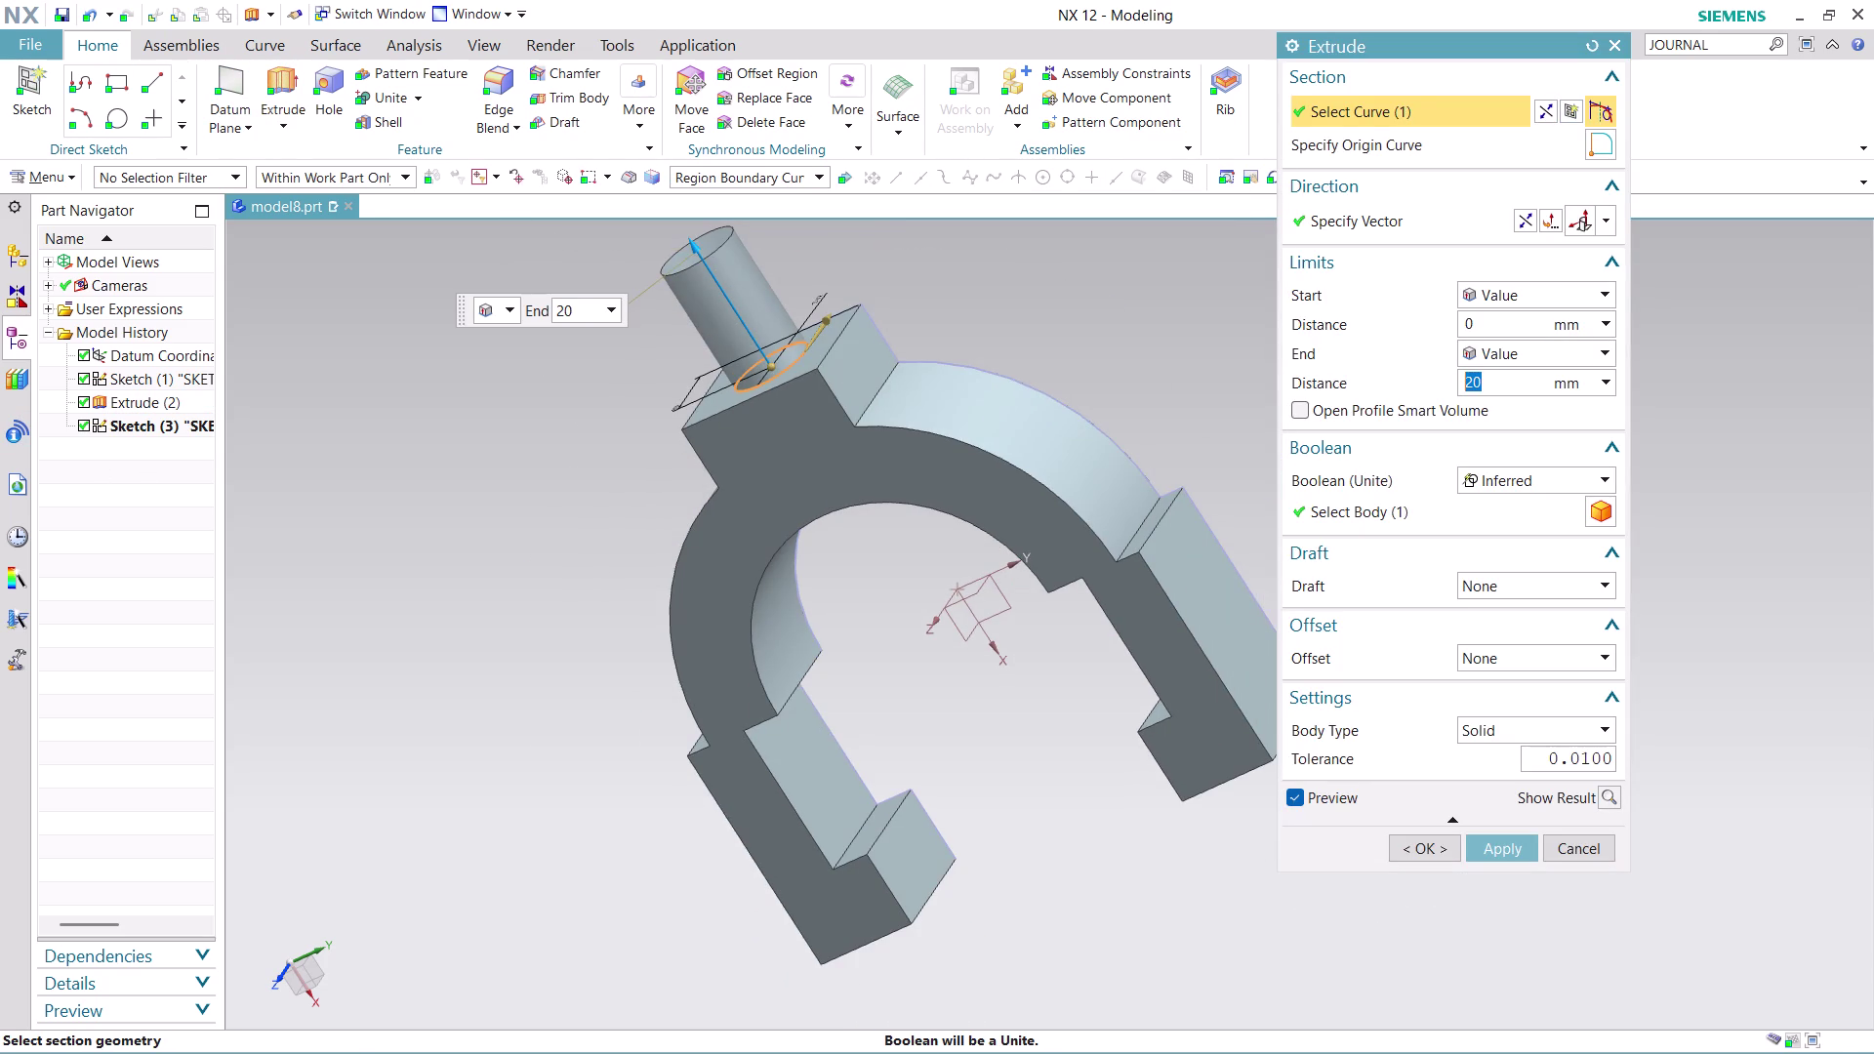
click(1562, 478)
click(1547, 549)
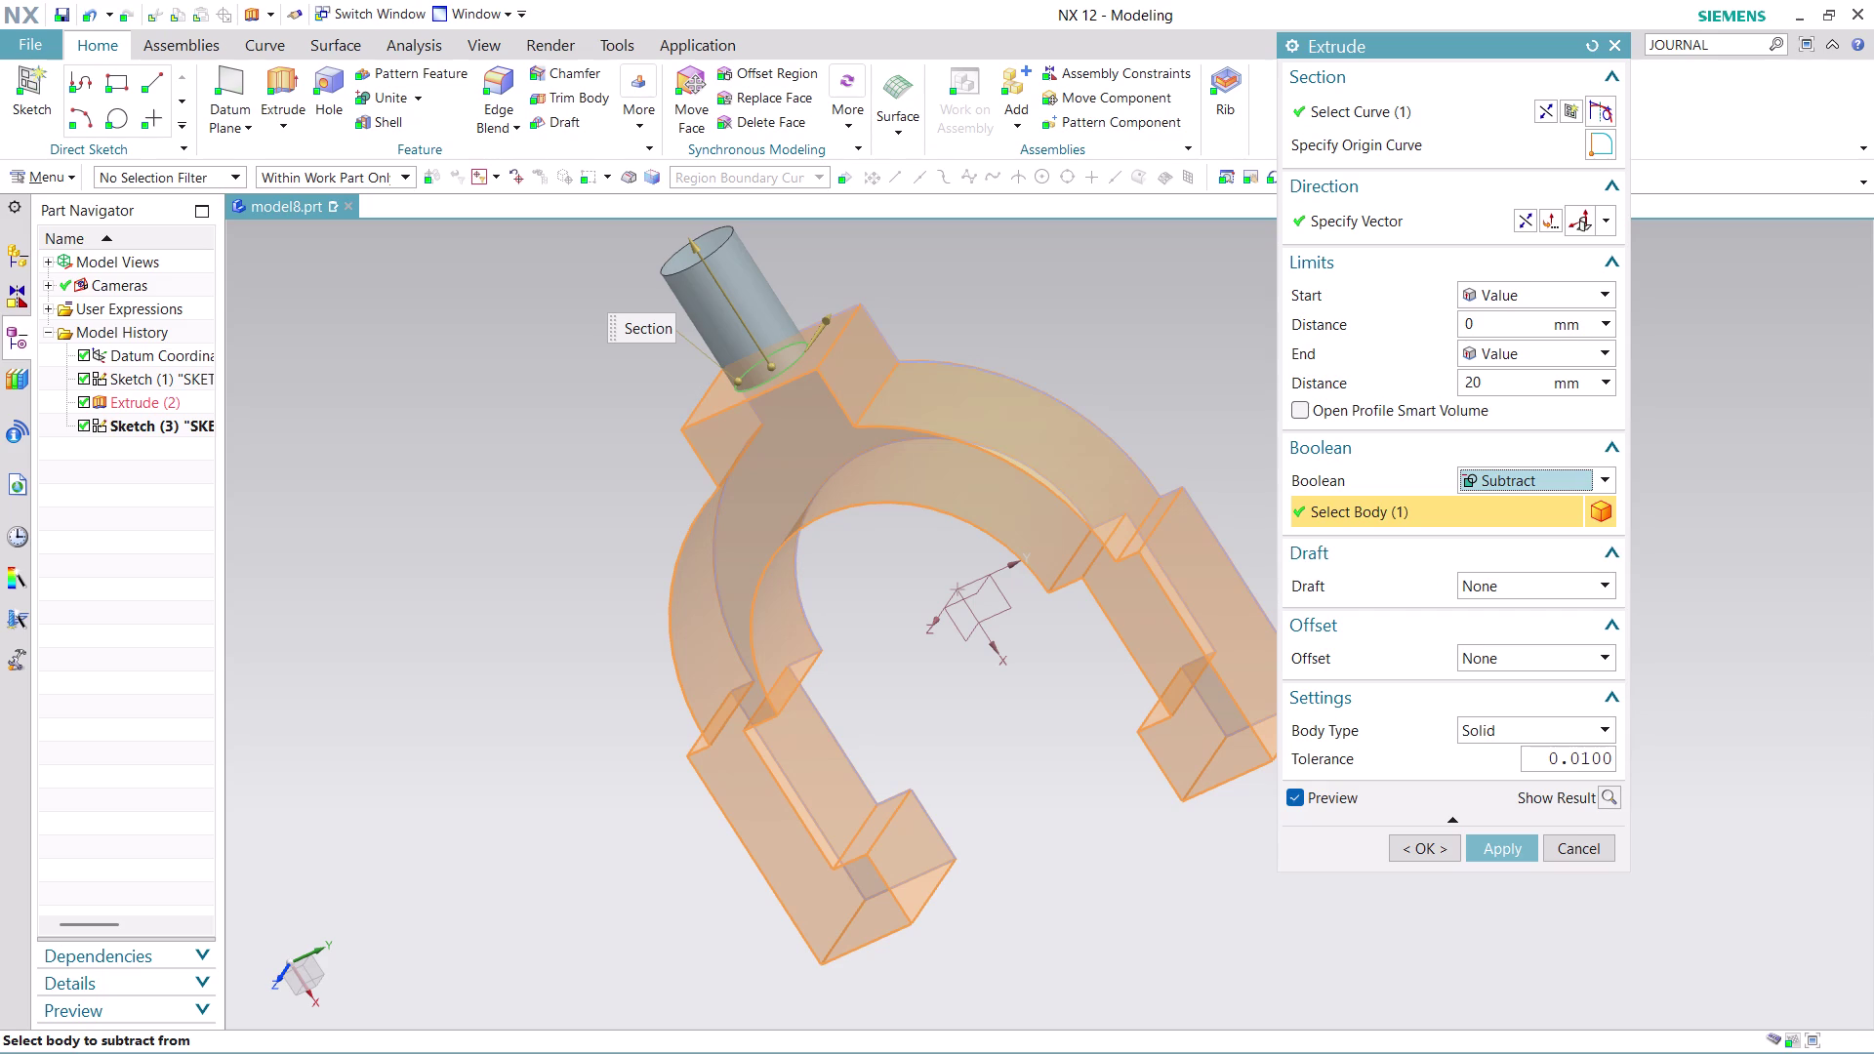
click(1536, 107)
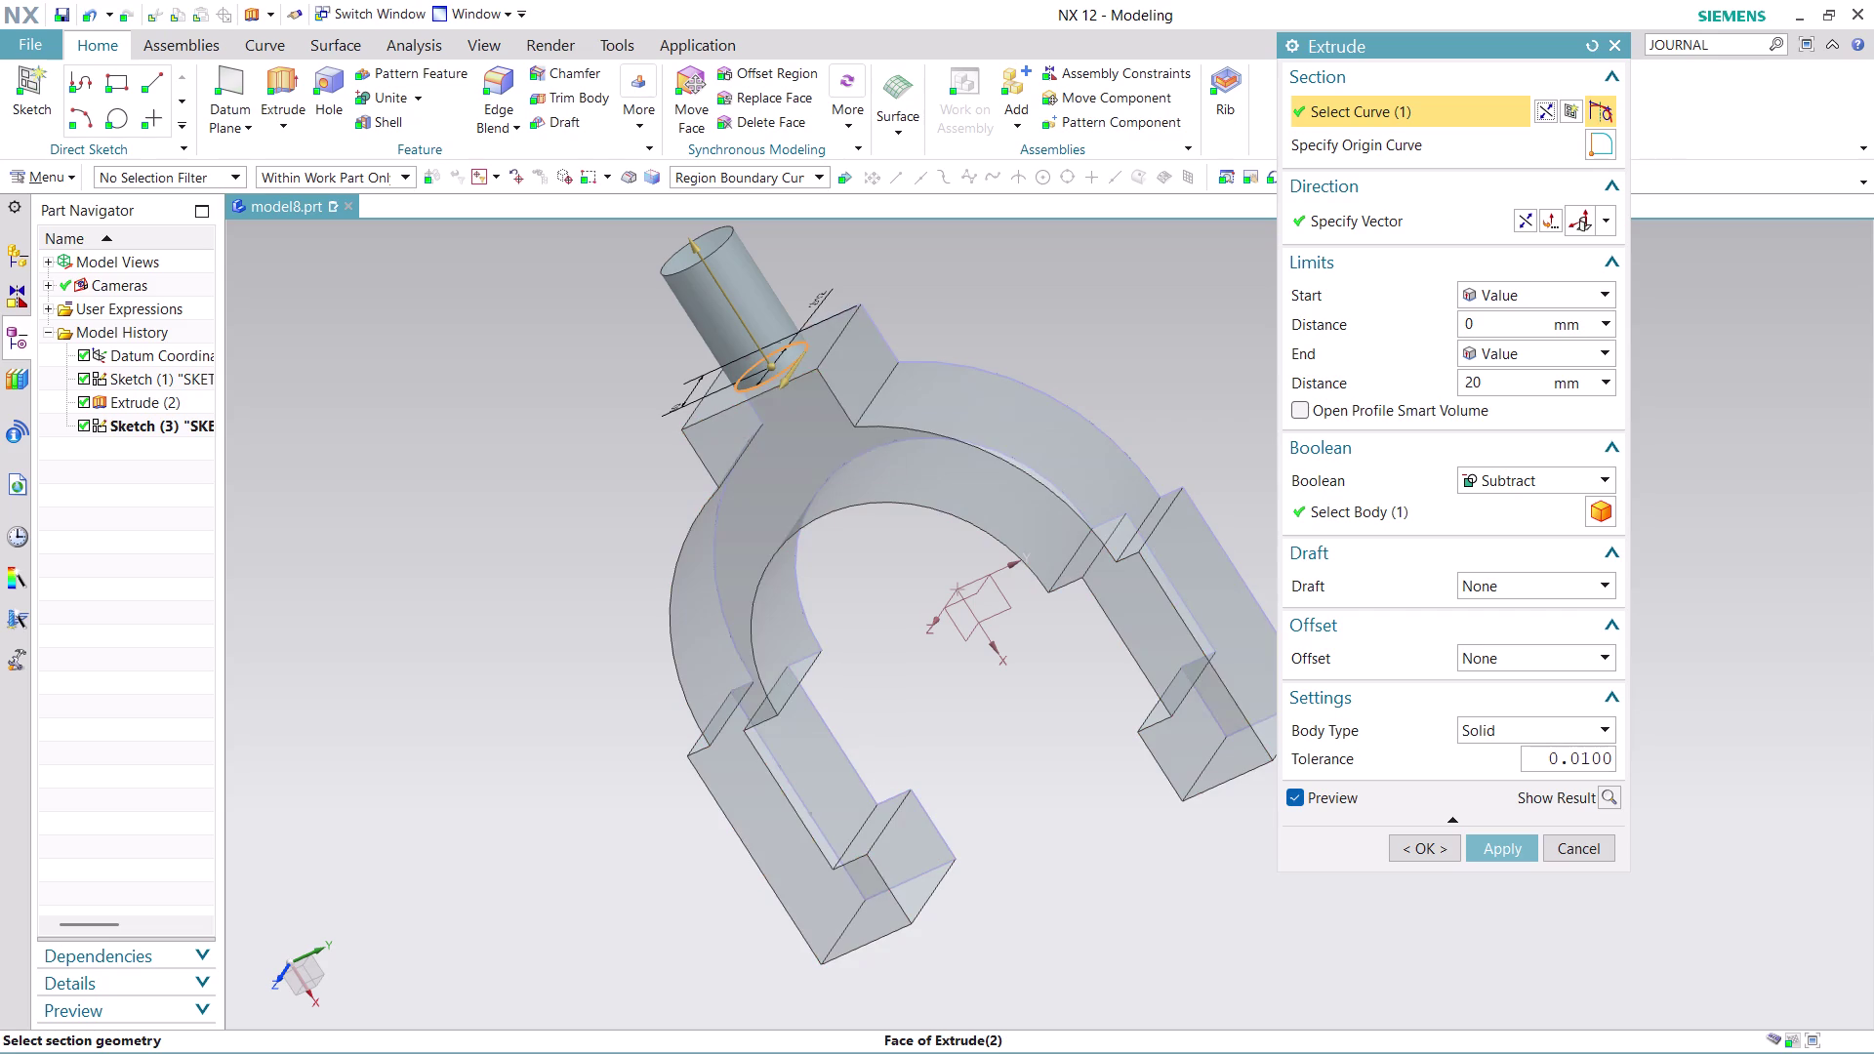
middle_click(905, 581)
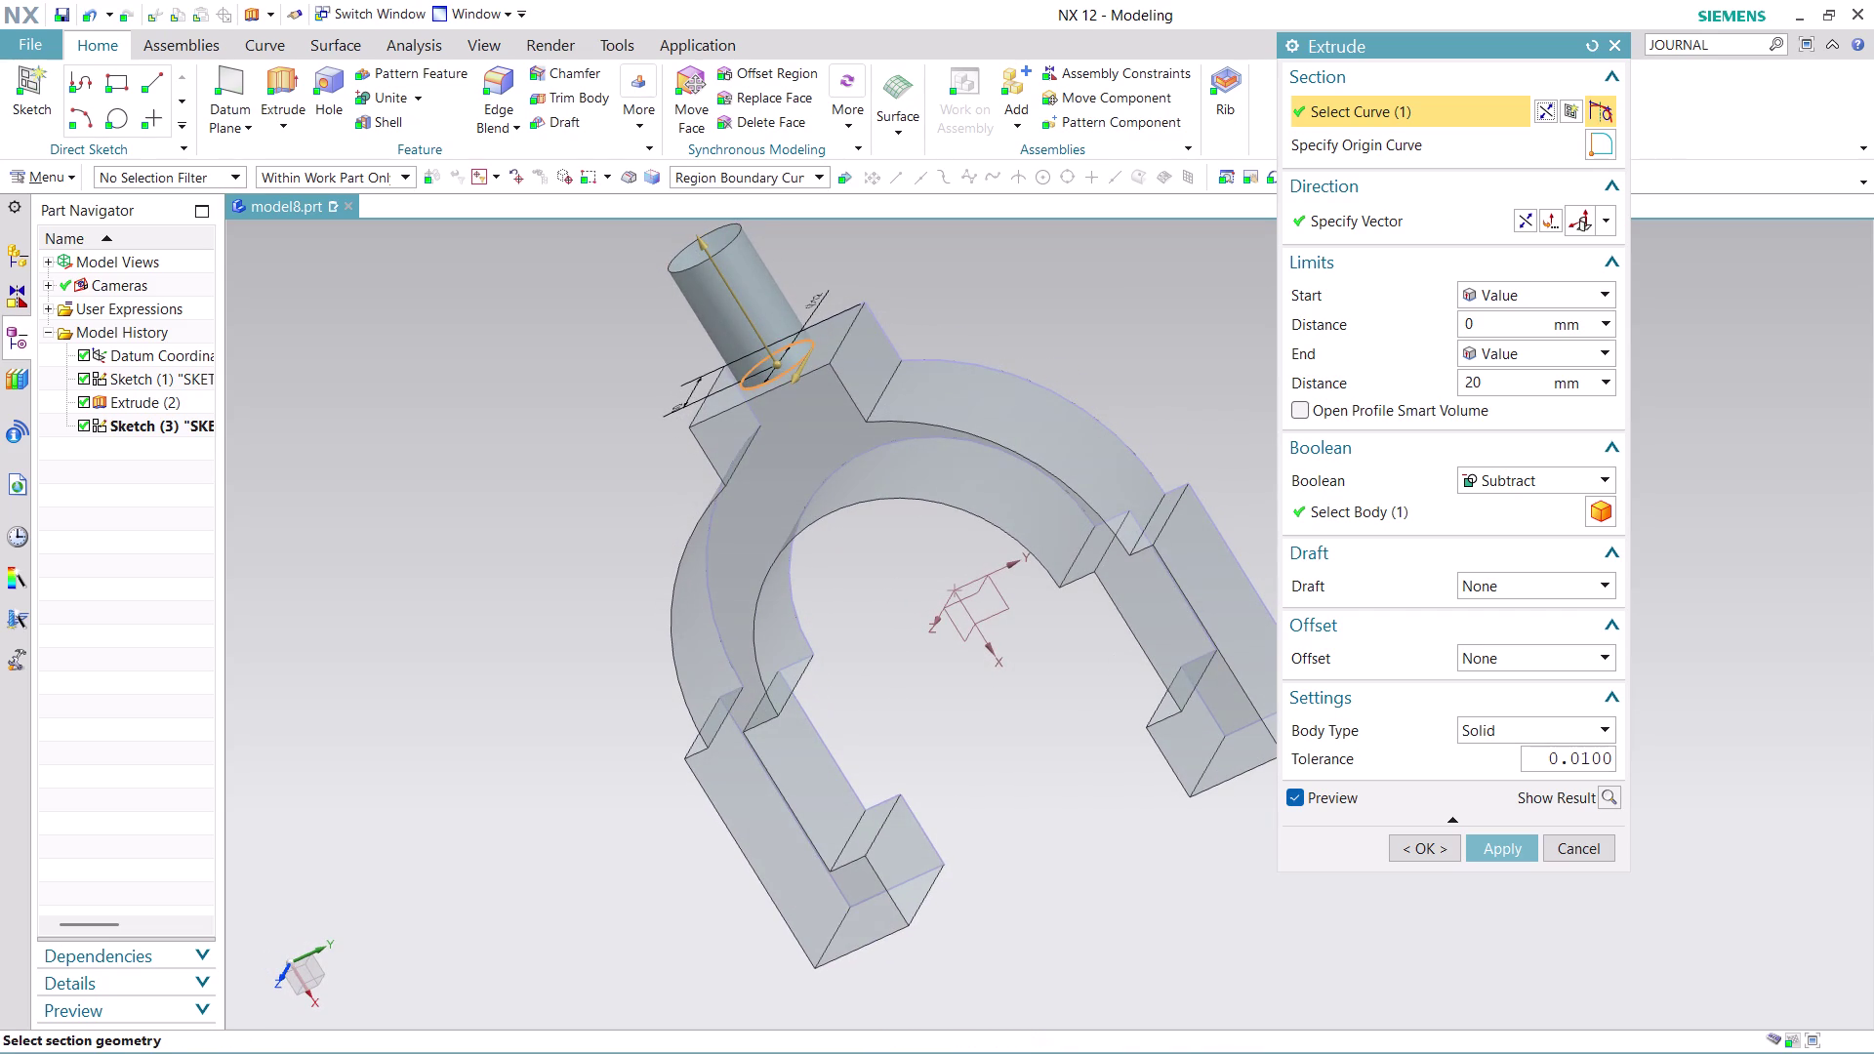
click(1522, 222)
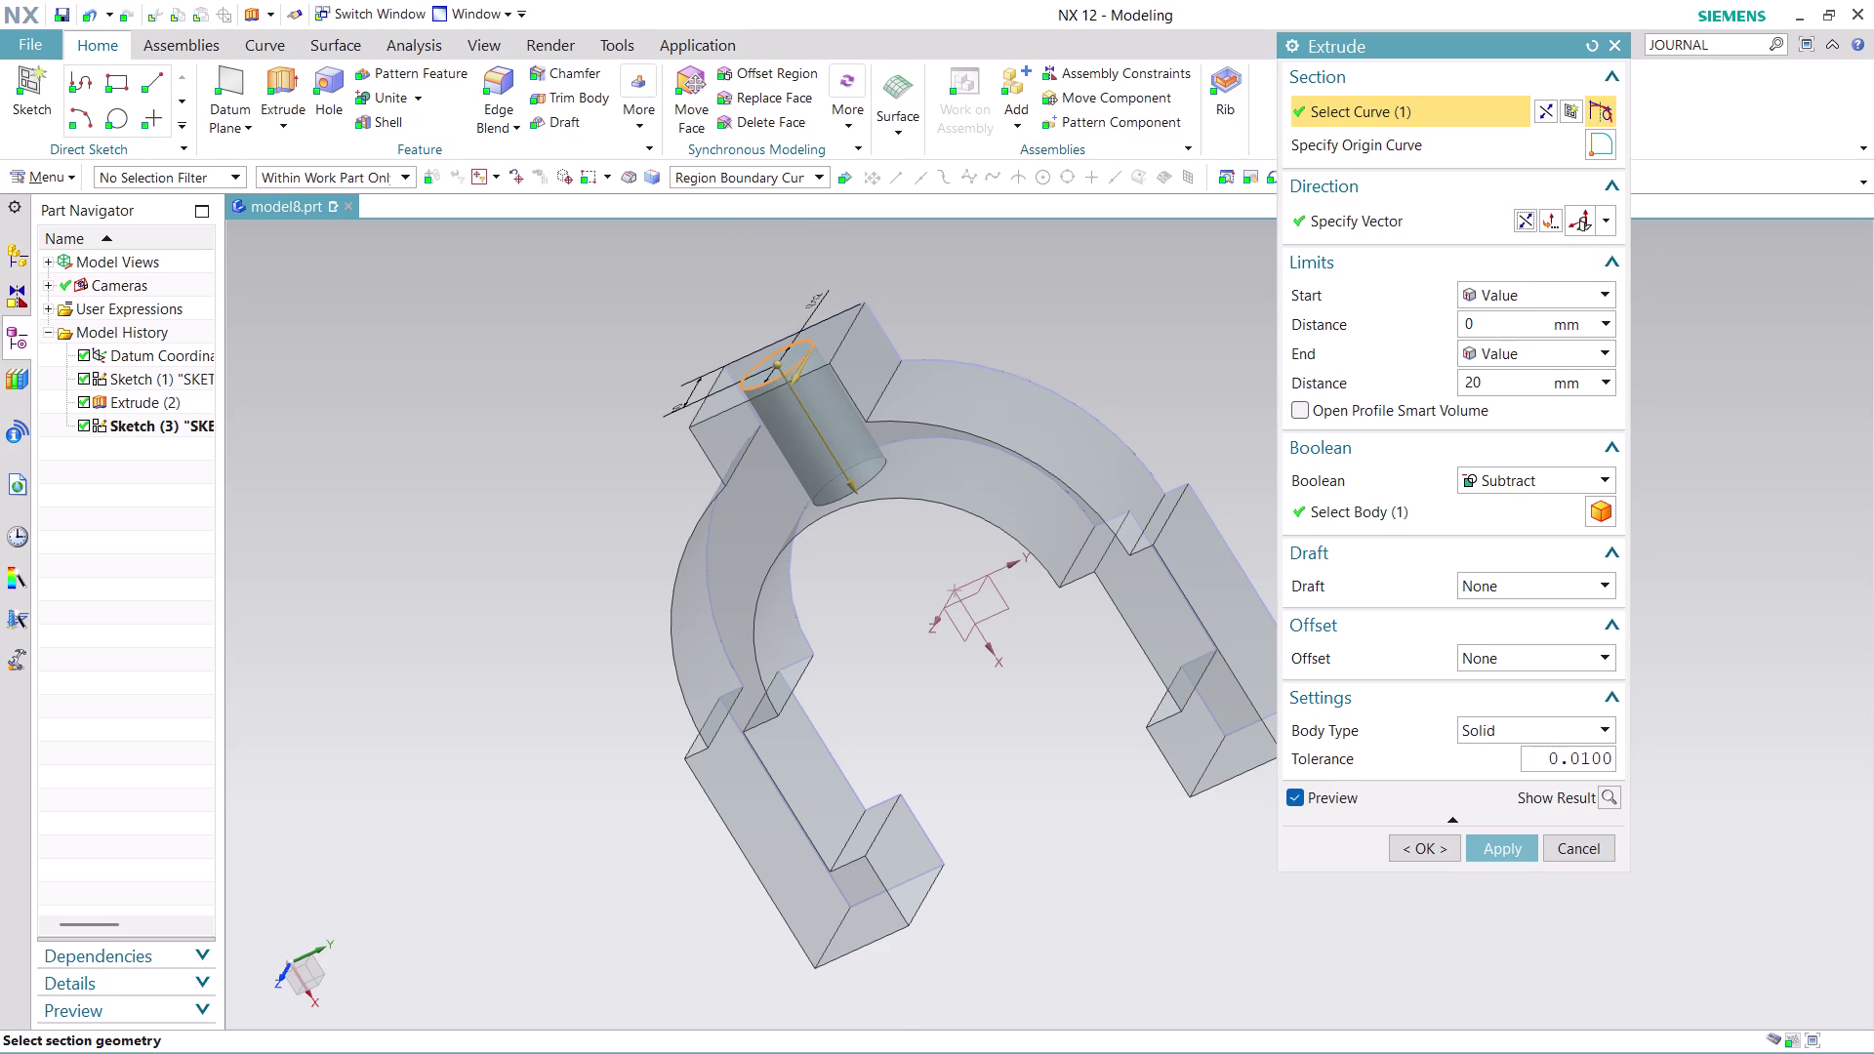
scroll(up, 3)
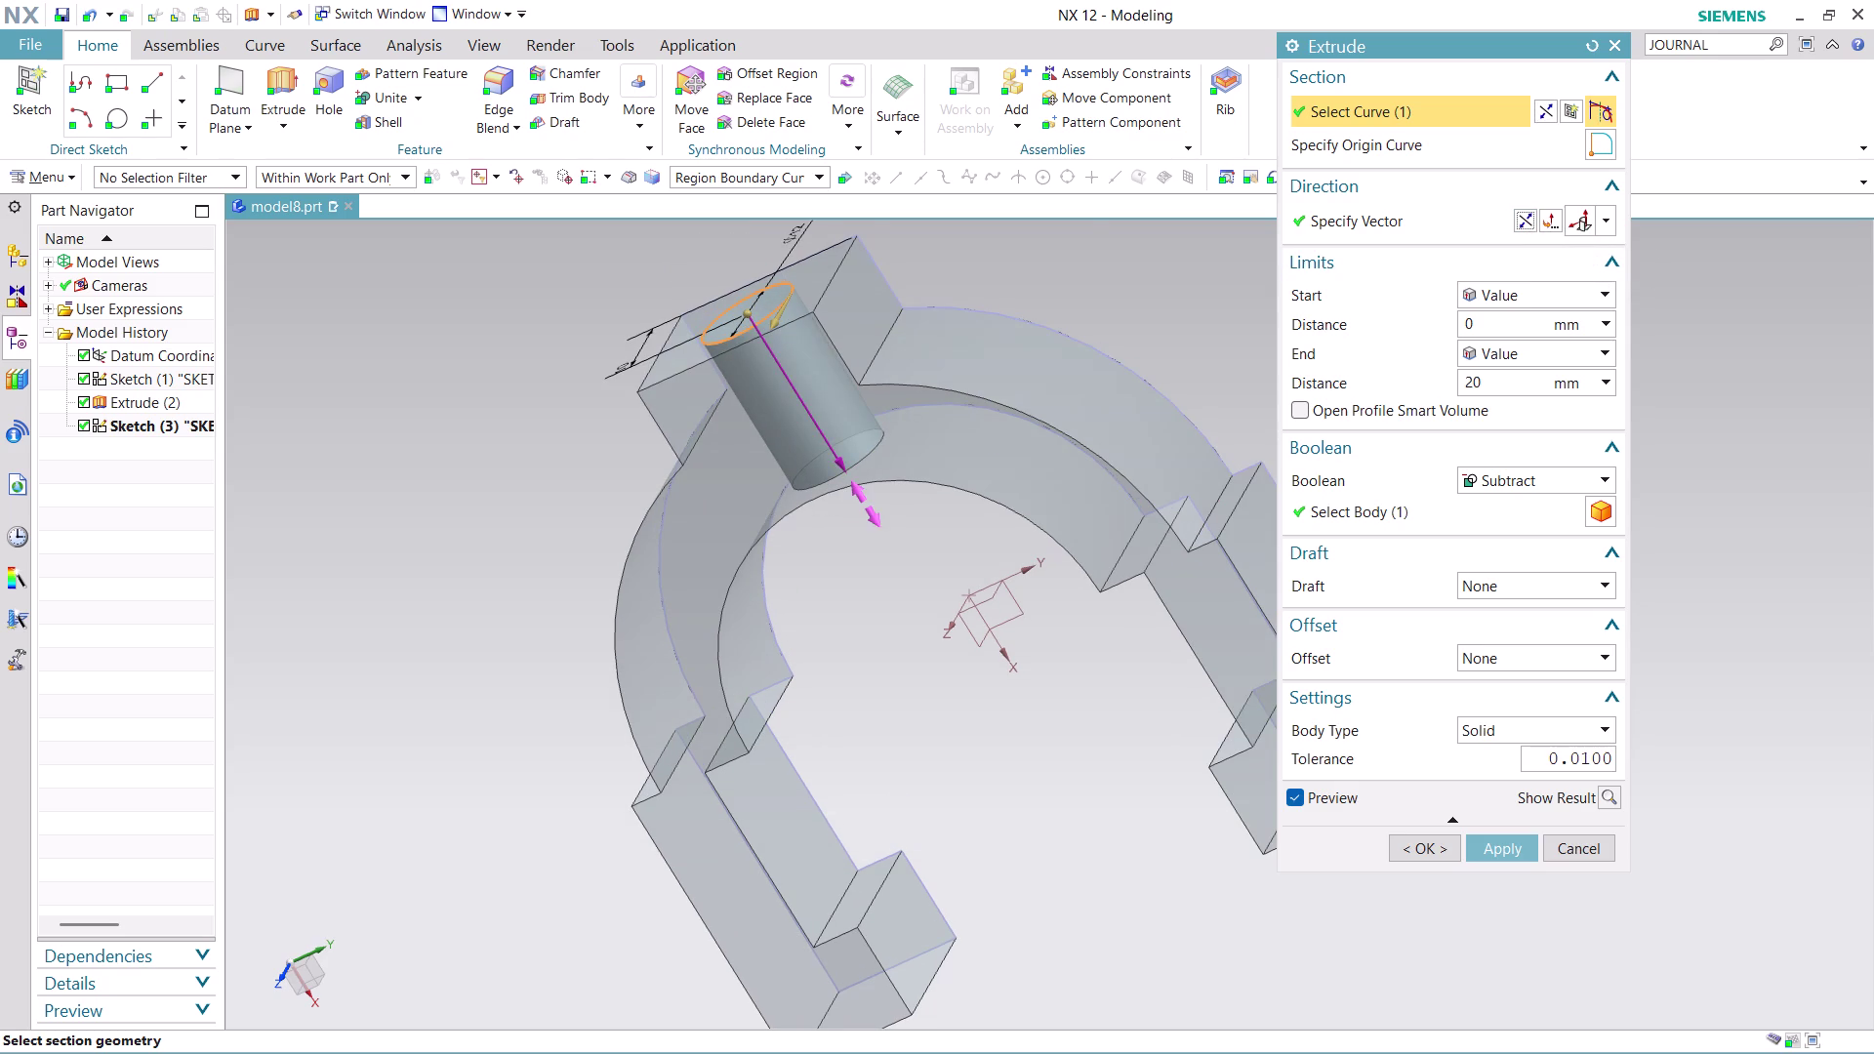
drag(842, 467, 912, 548)
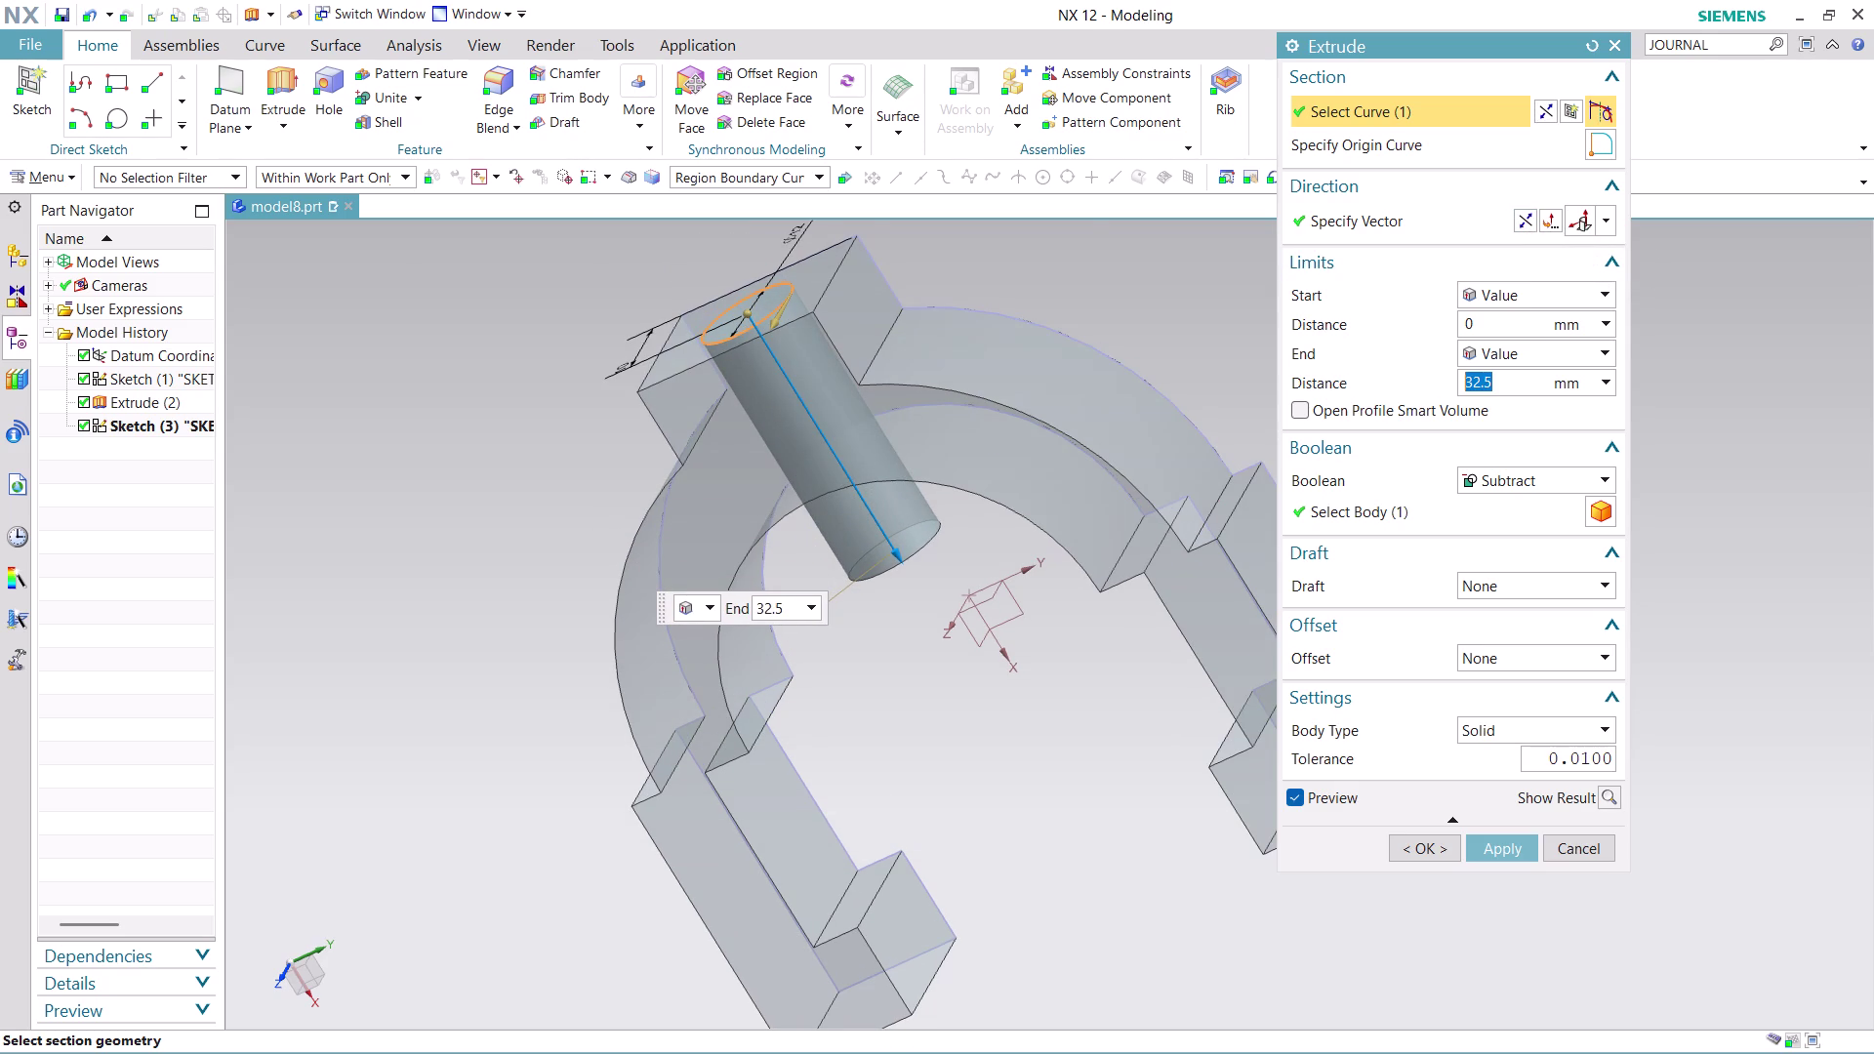
click(1506, 842)
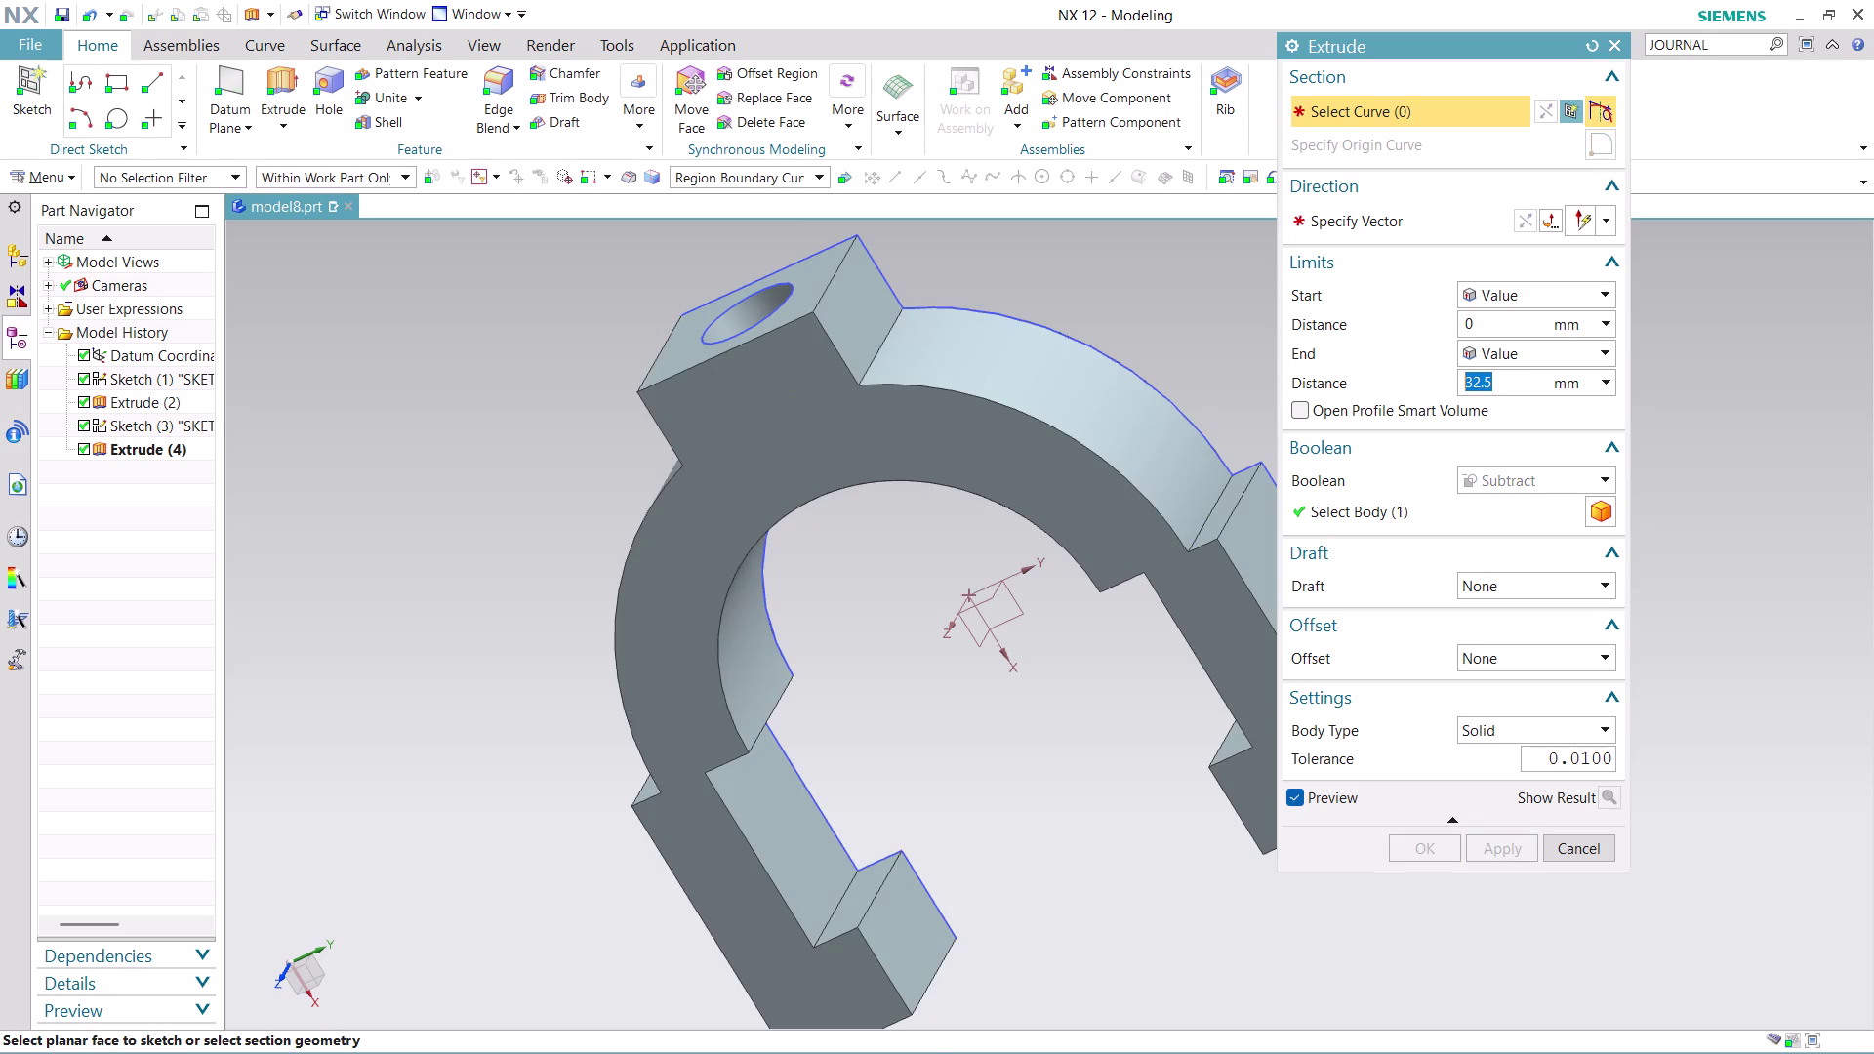
Orbit to inspect the hole's top and underside, then close the Extrude dialog.
middle_drag(887, 649, 770, 431)
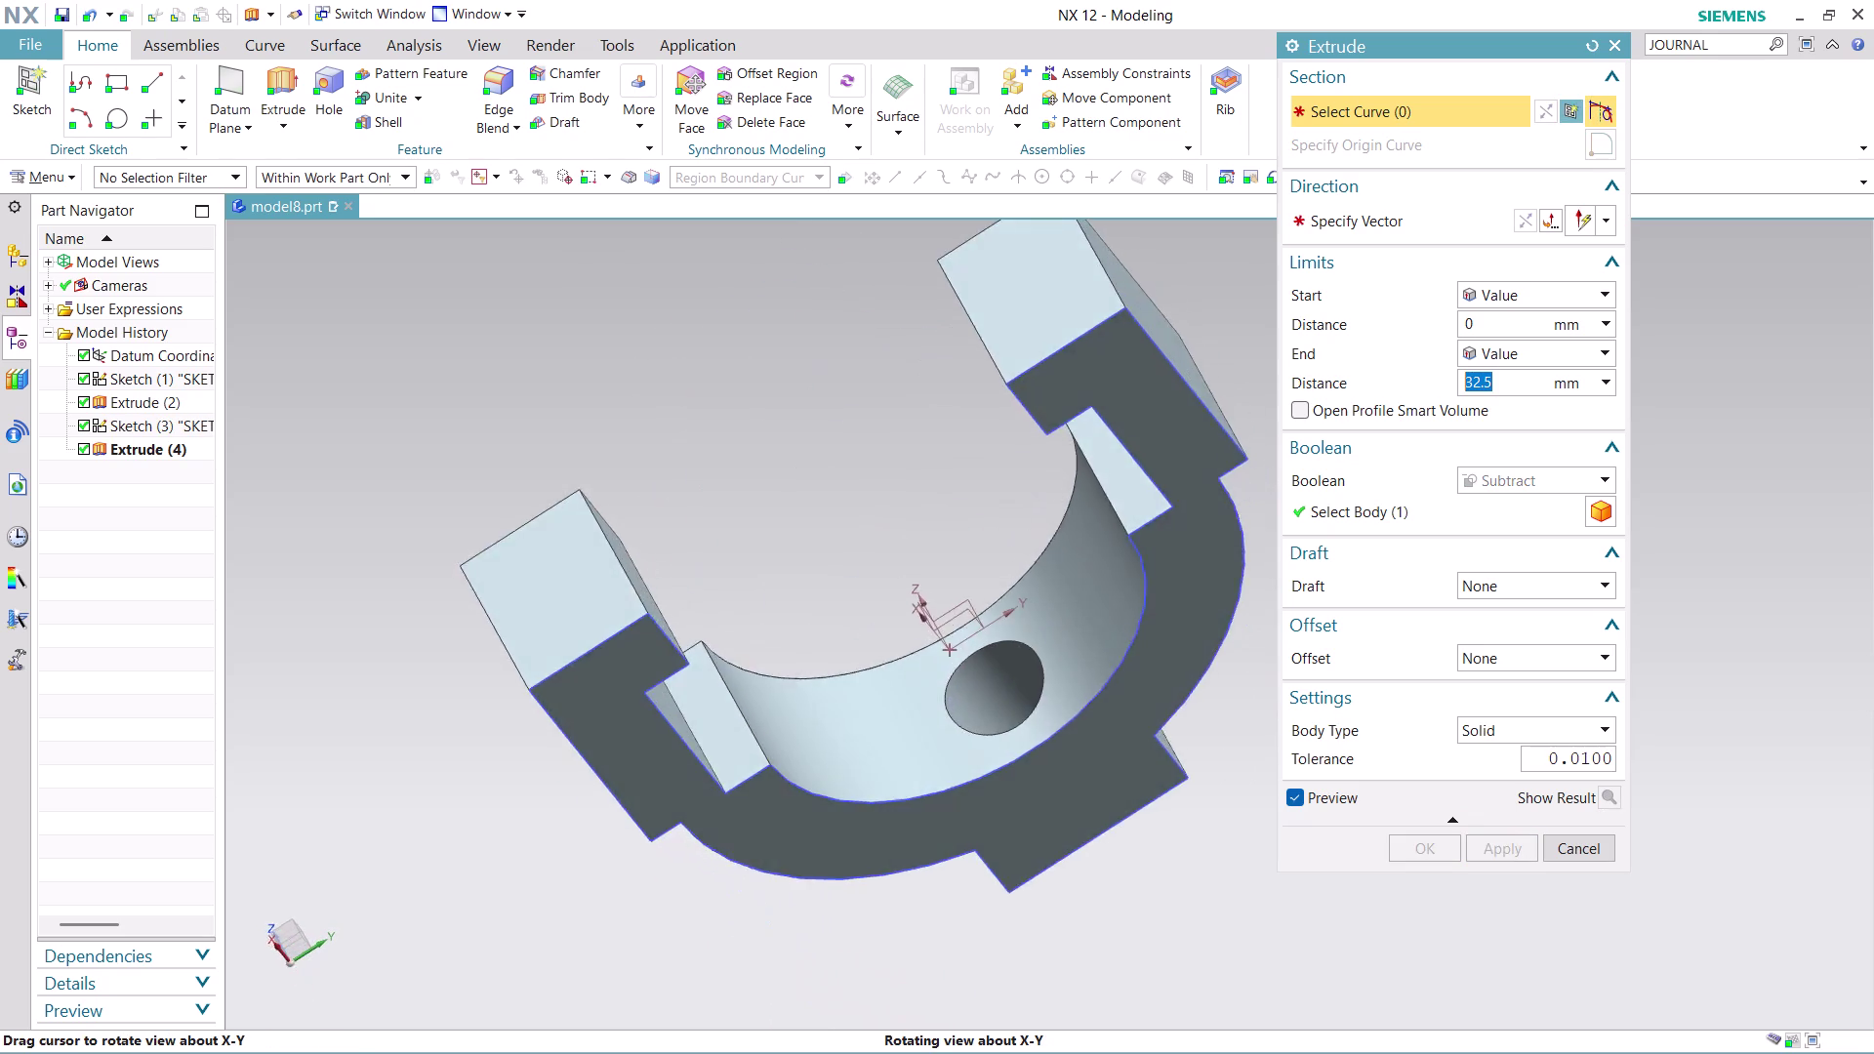
middle_drag(770, 432, 850, 739)
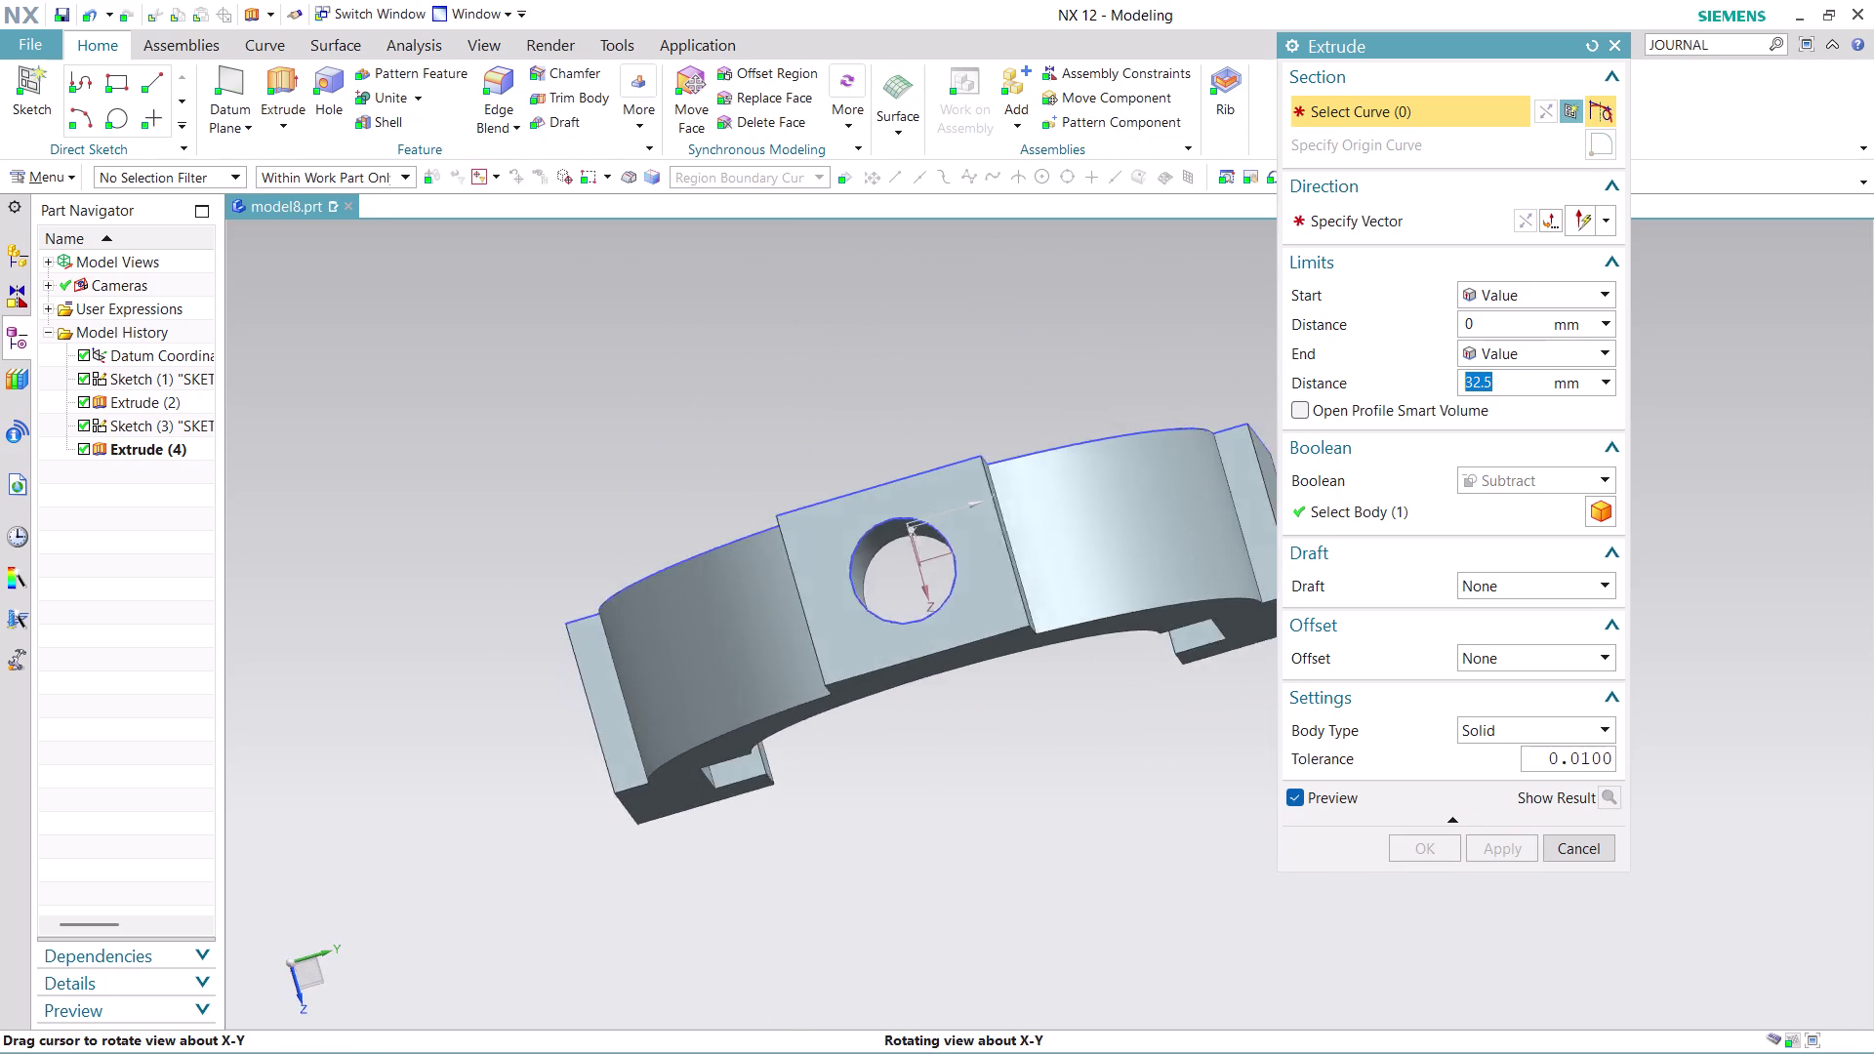
middle_drag(849, 739, 830, 721)
click(1568, 846)
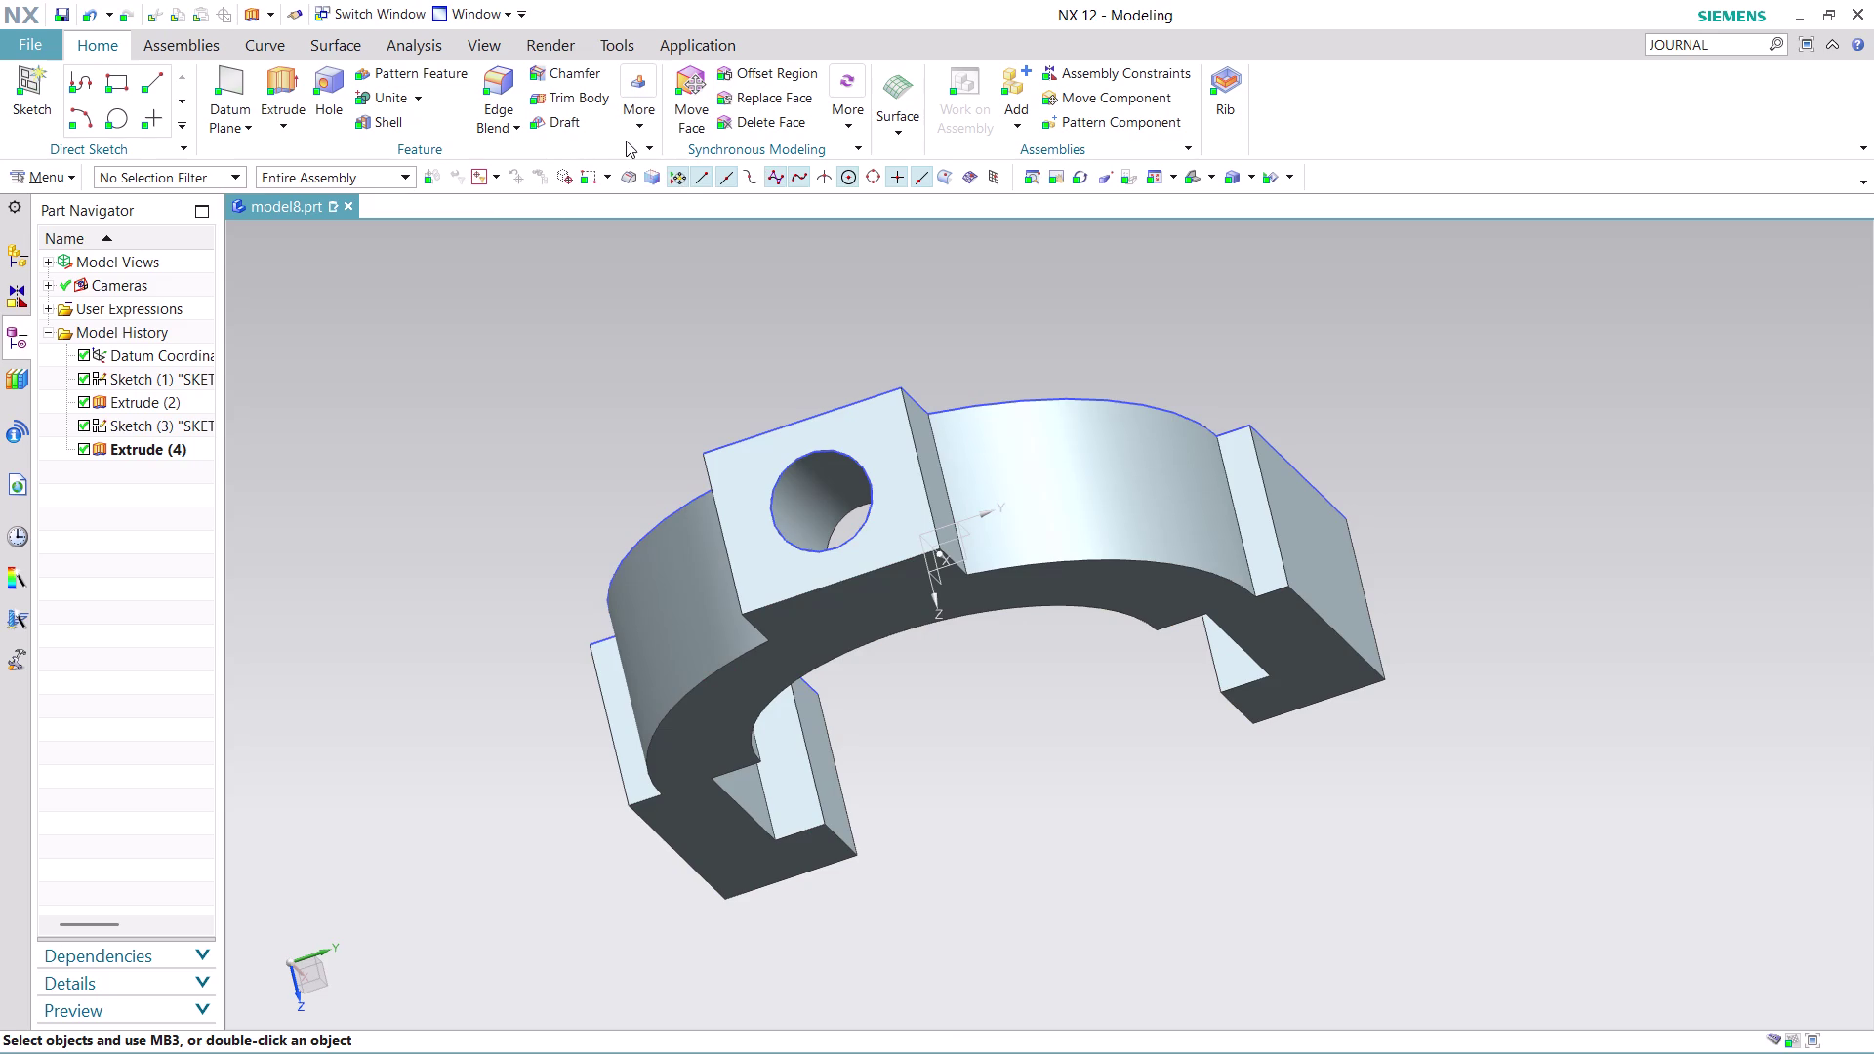
click(648, 117)
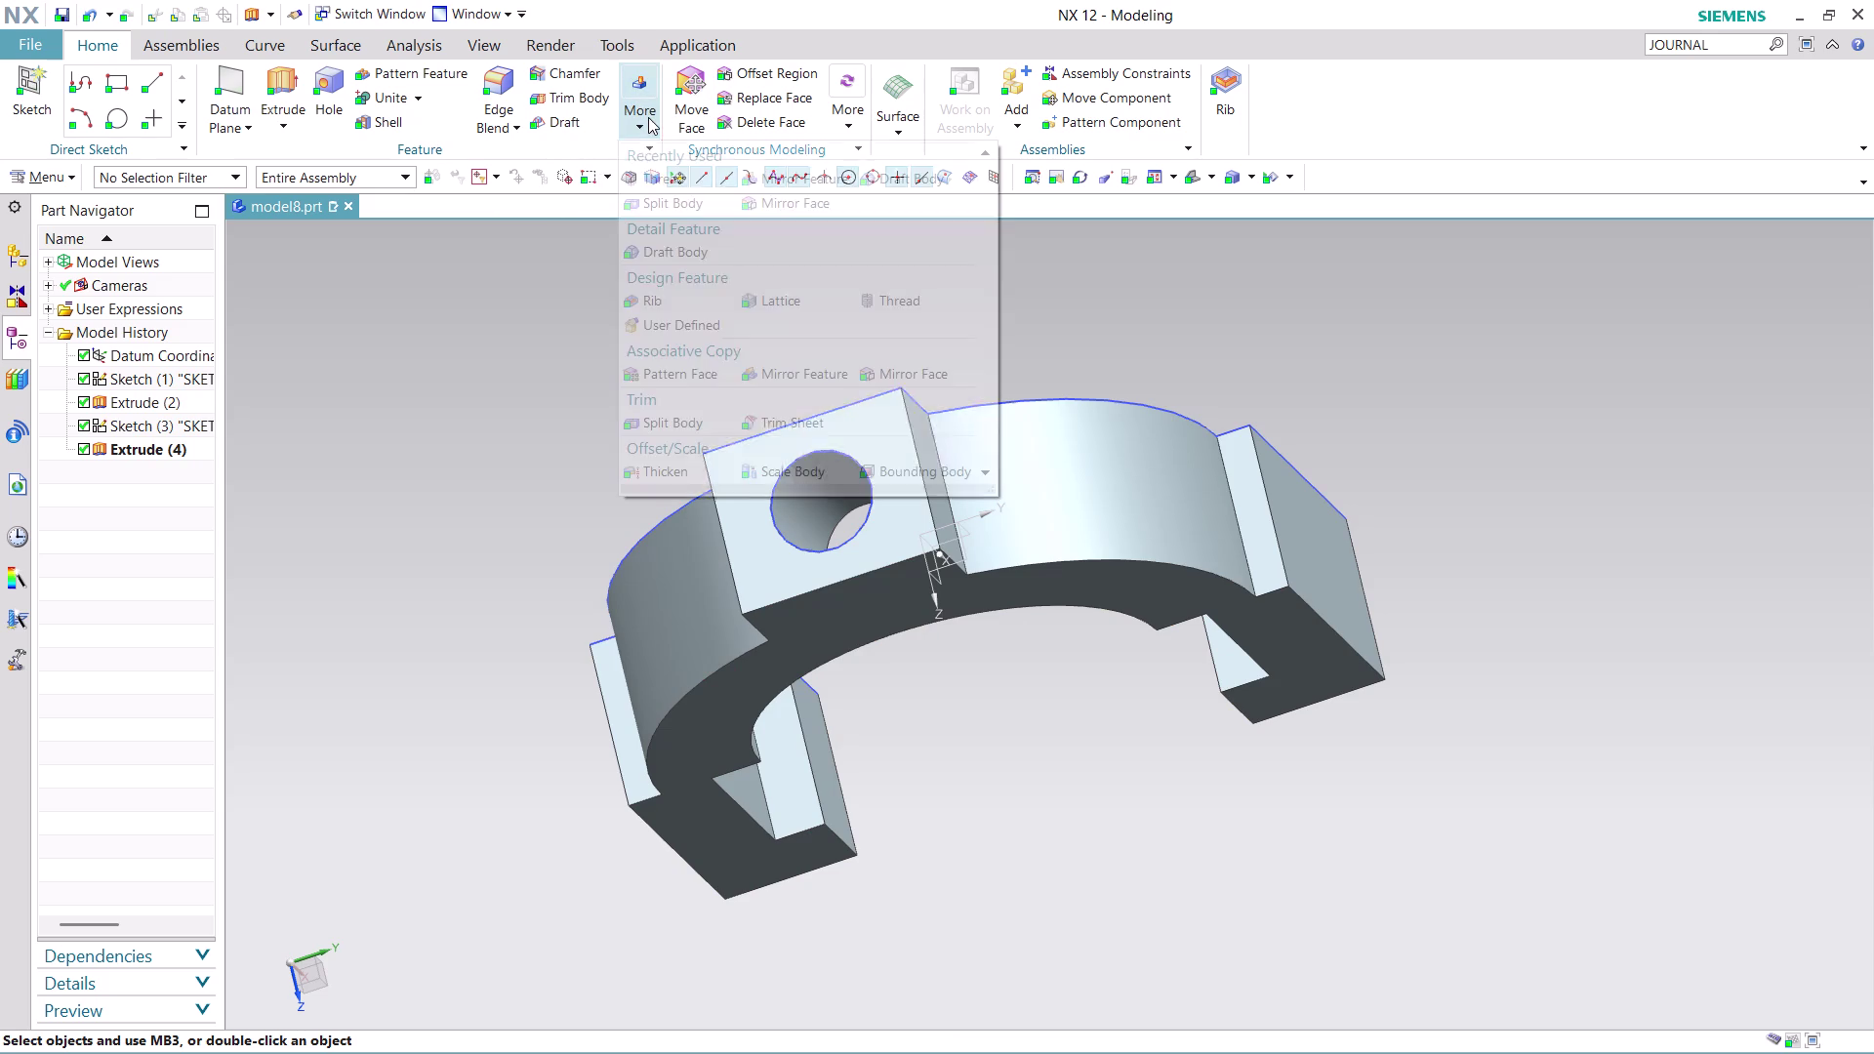
Add a left-hand detailed thread with 1.75 mm pitch to the hole face.
click(916, 308)
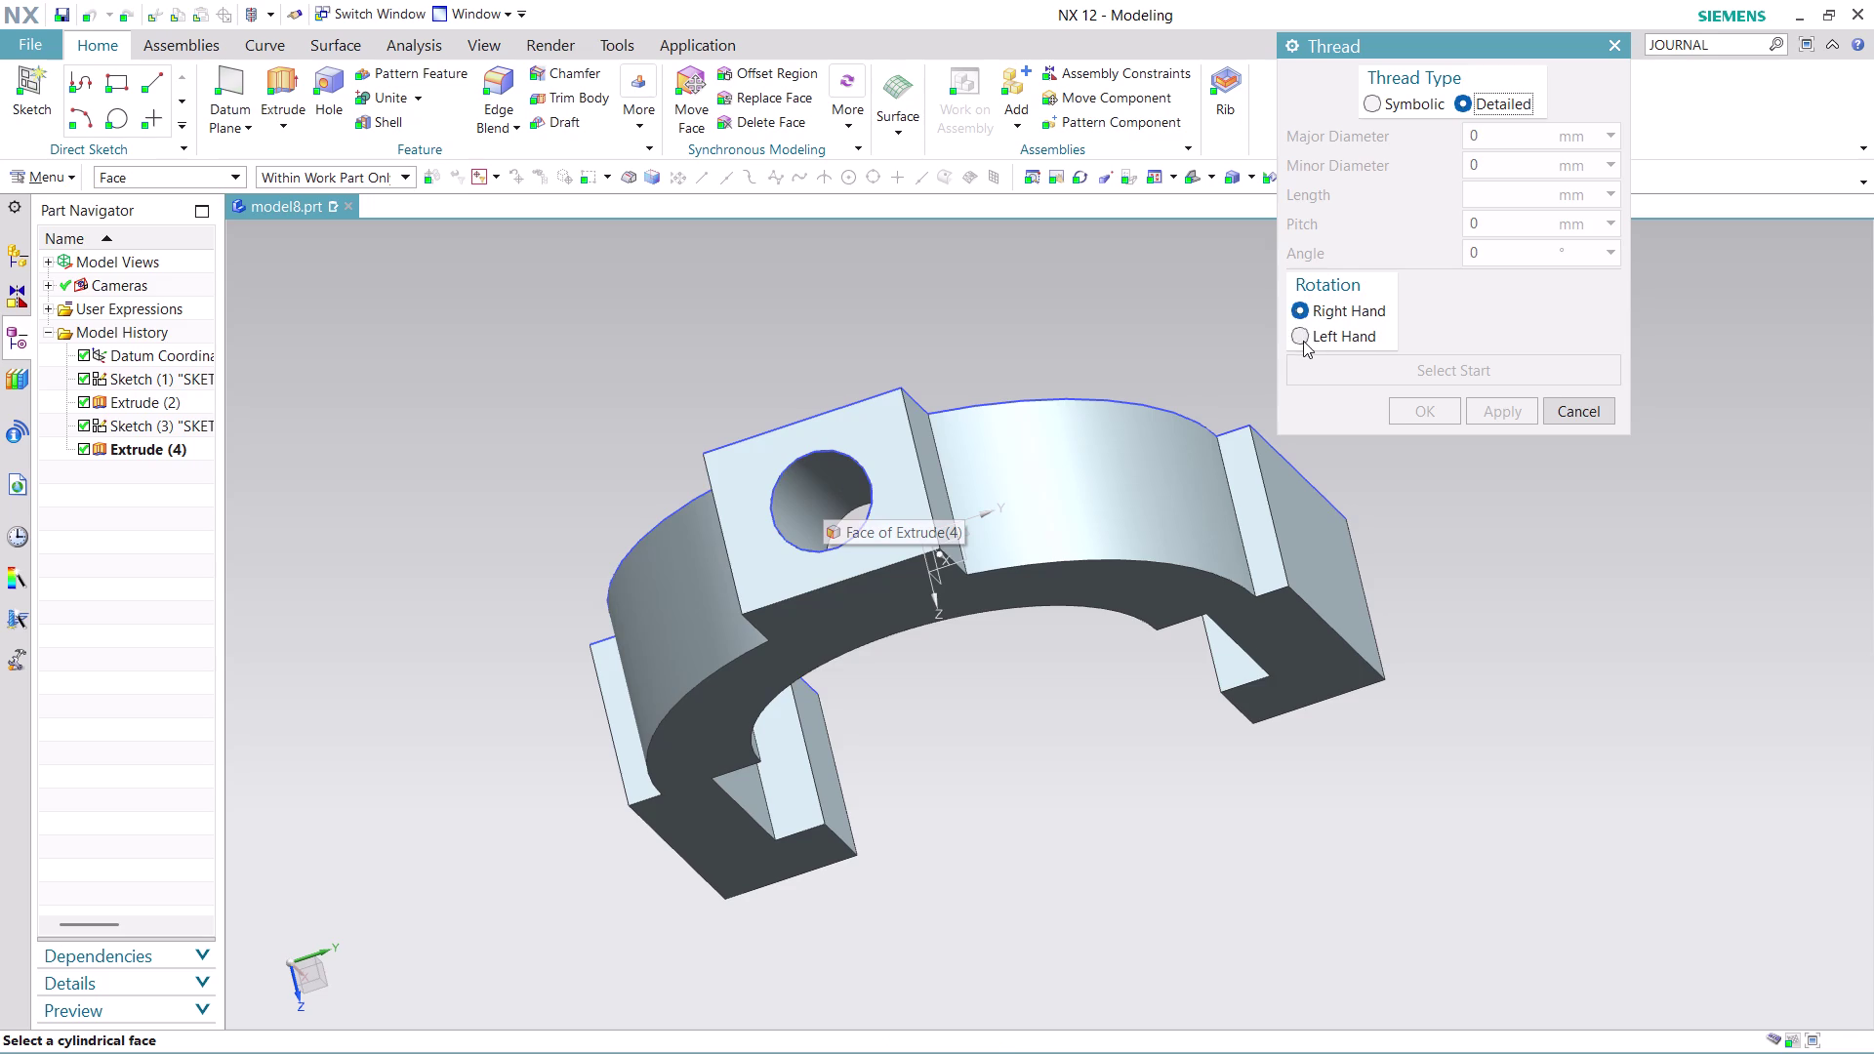
click(1302, 338)
click(823, 505)
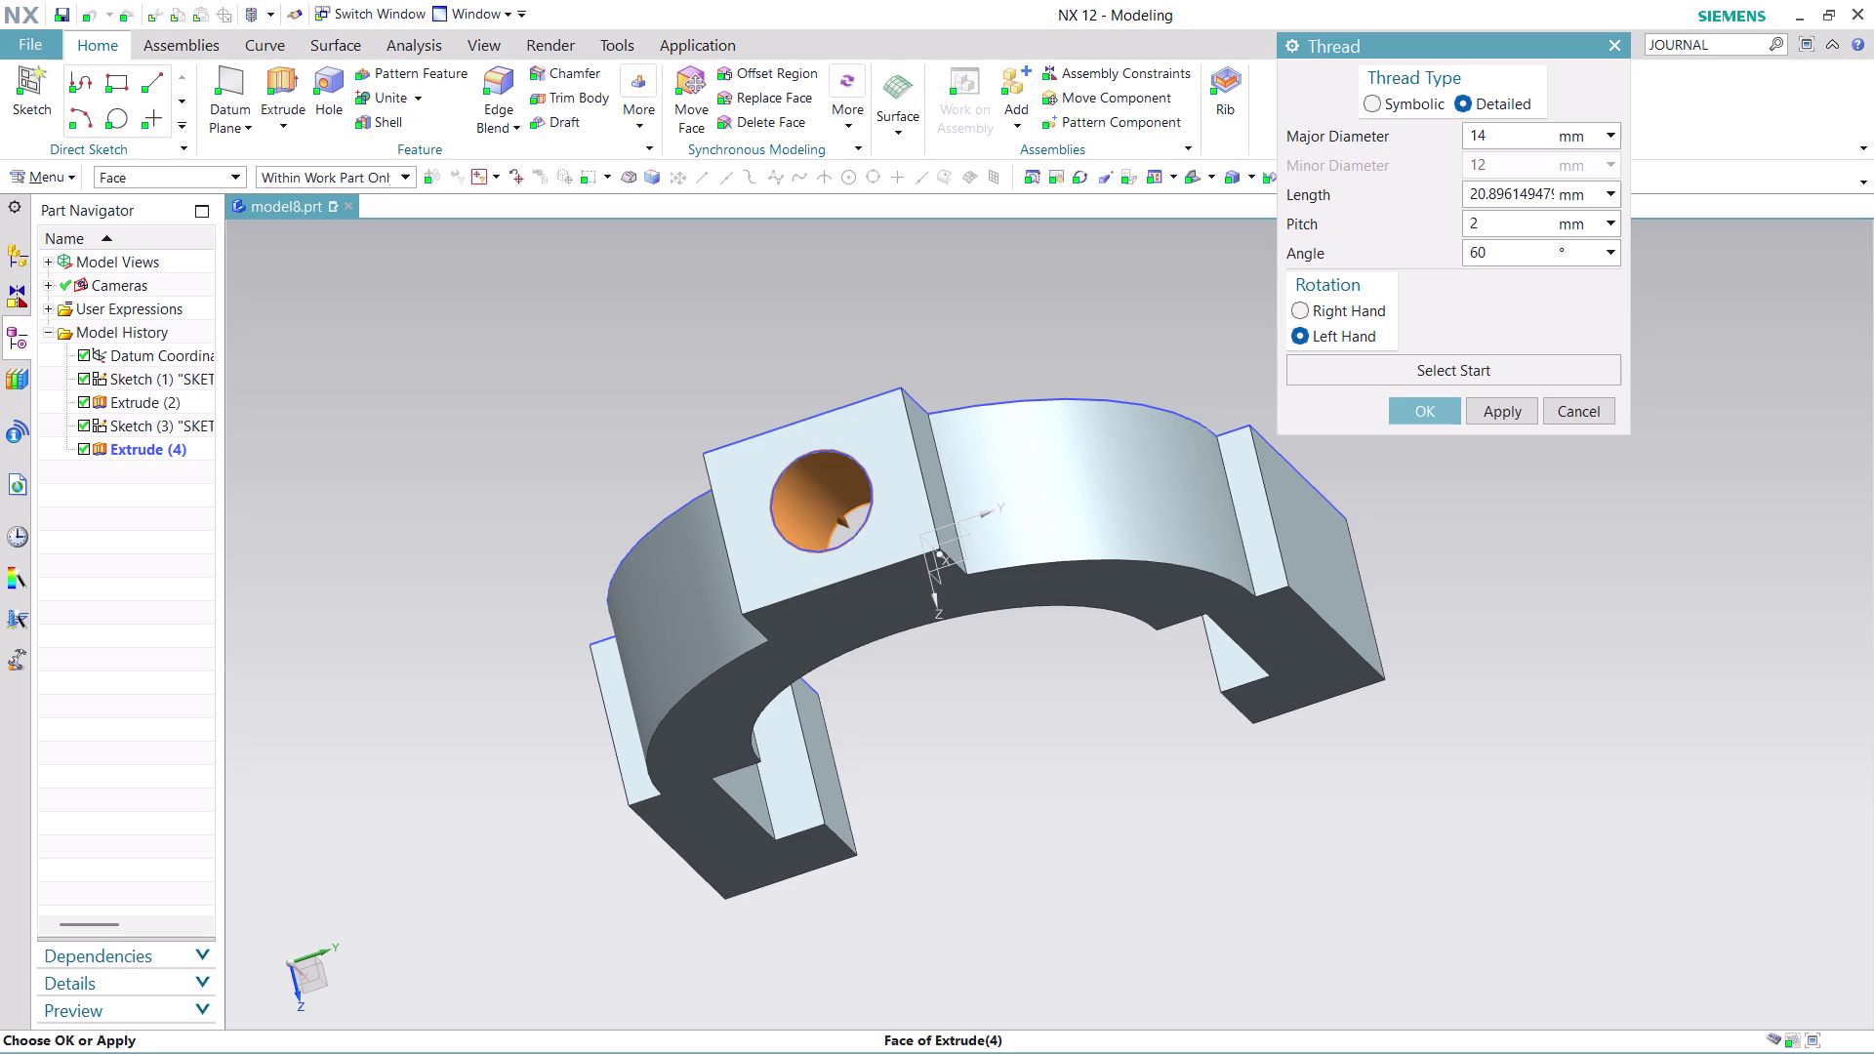
click(1516, 221)
click(1515, 220)
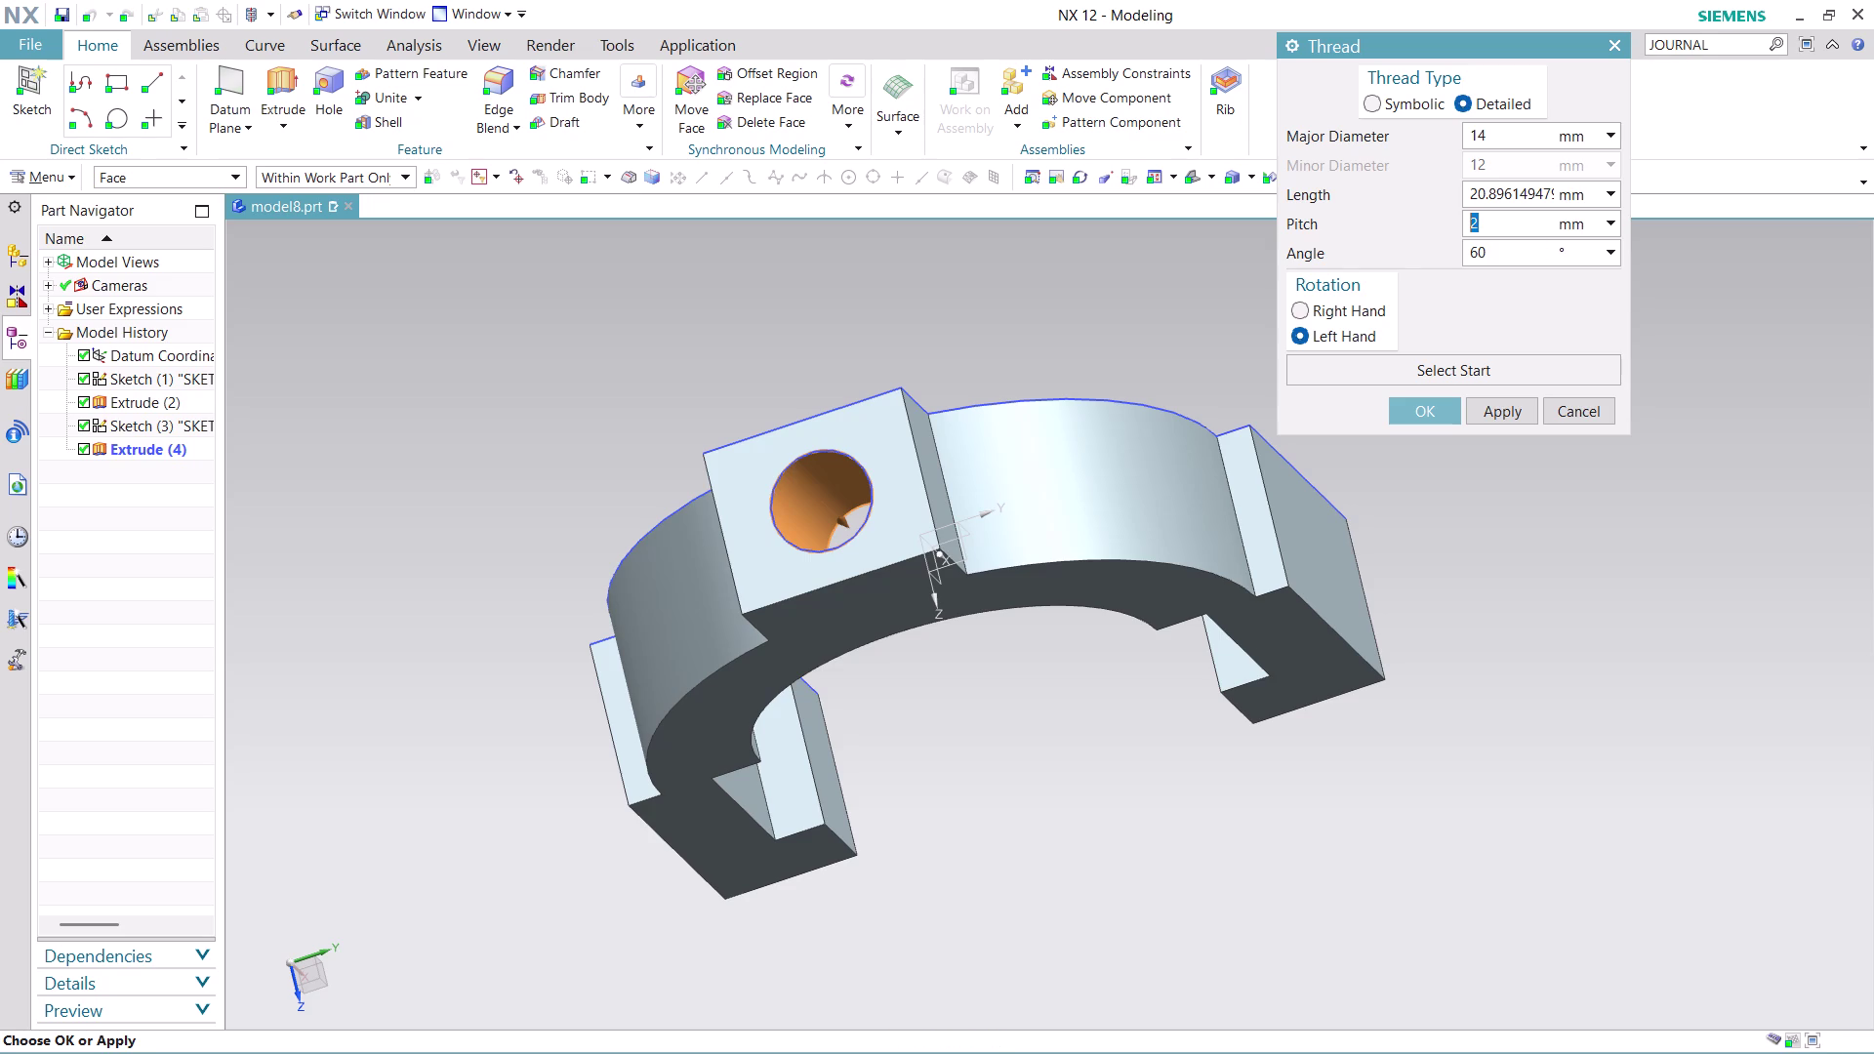
text(1.7)
text(5)
click(1482, 406)
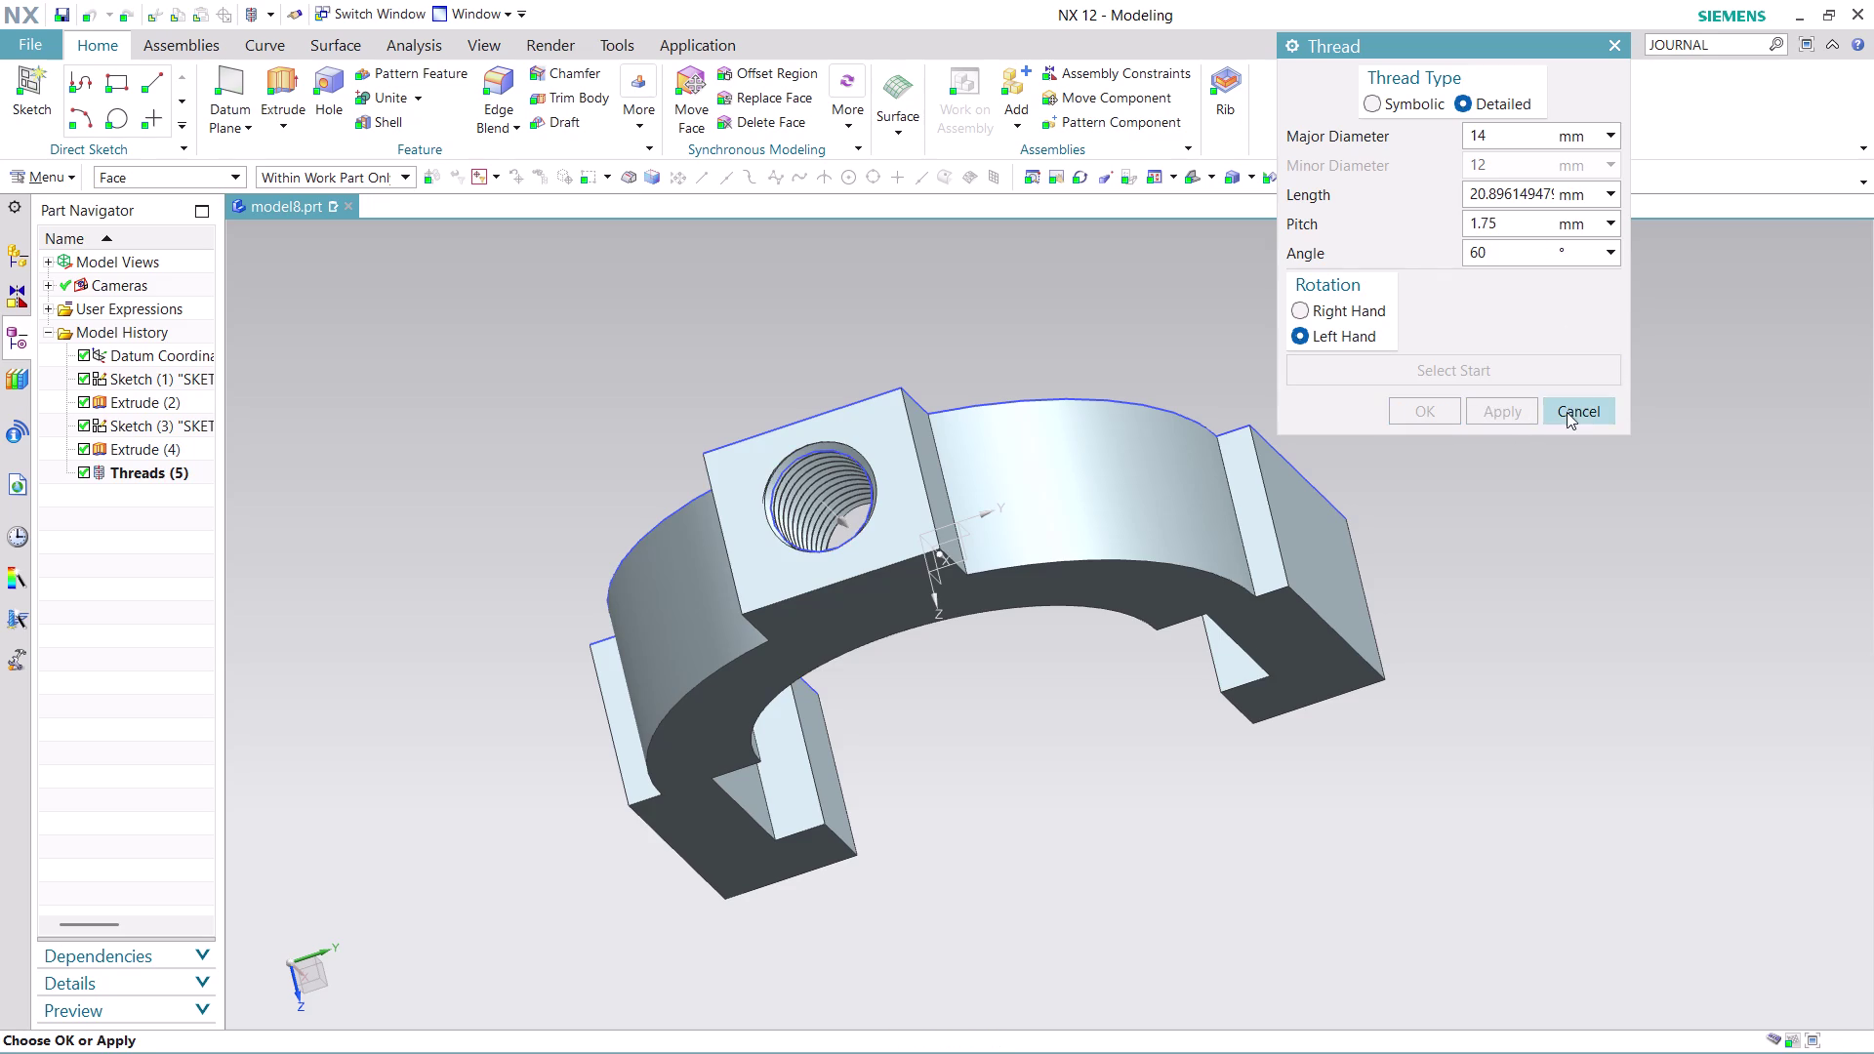
click(1584, 412)
scroll(down, 3)
Orbit around the threaded hole, then launch Edit Object Display from the View tab.
middle_drag(1352, 385, 1303, 324)
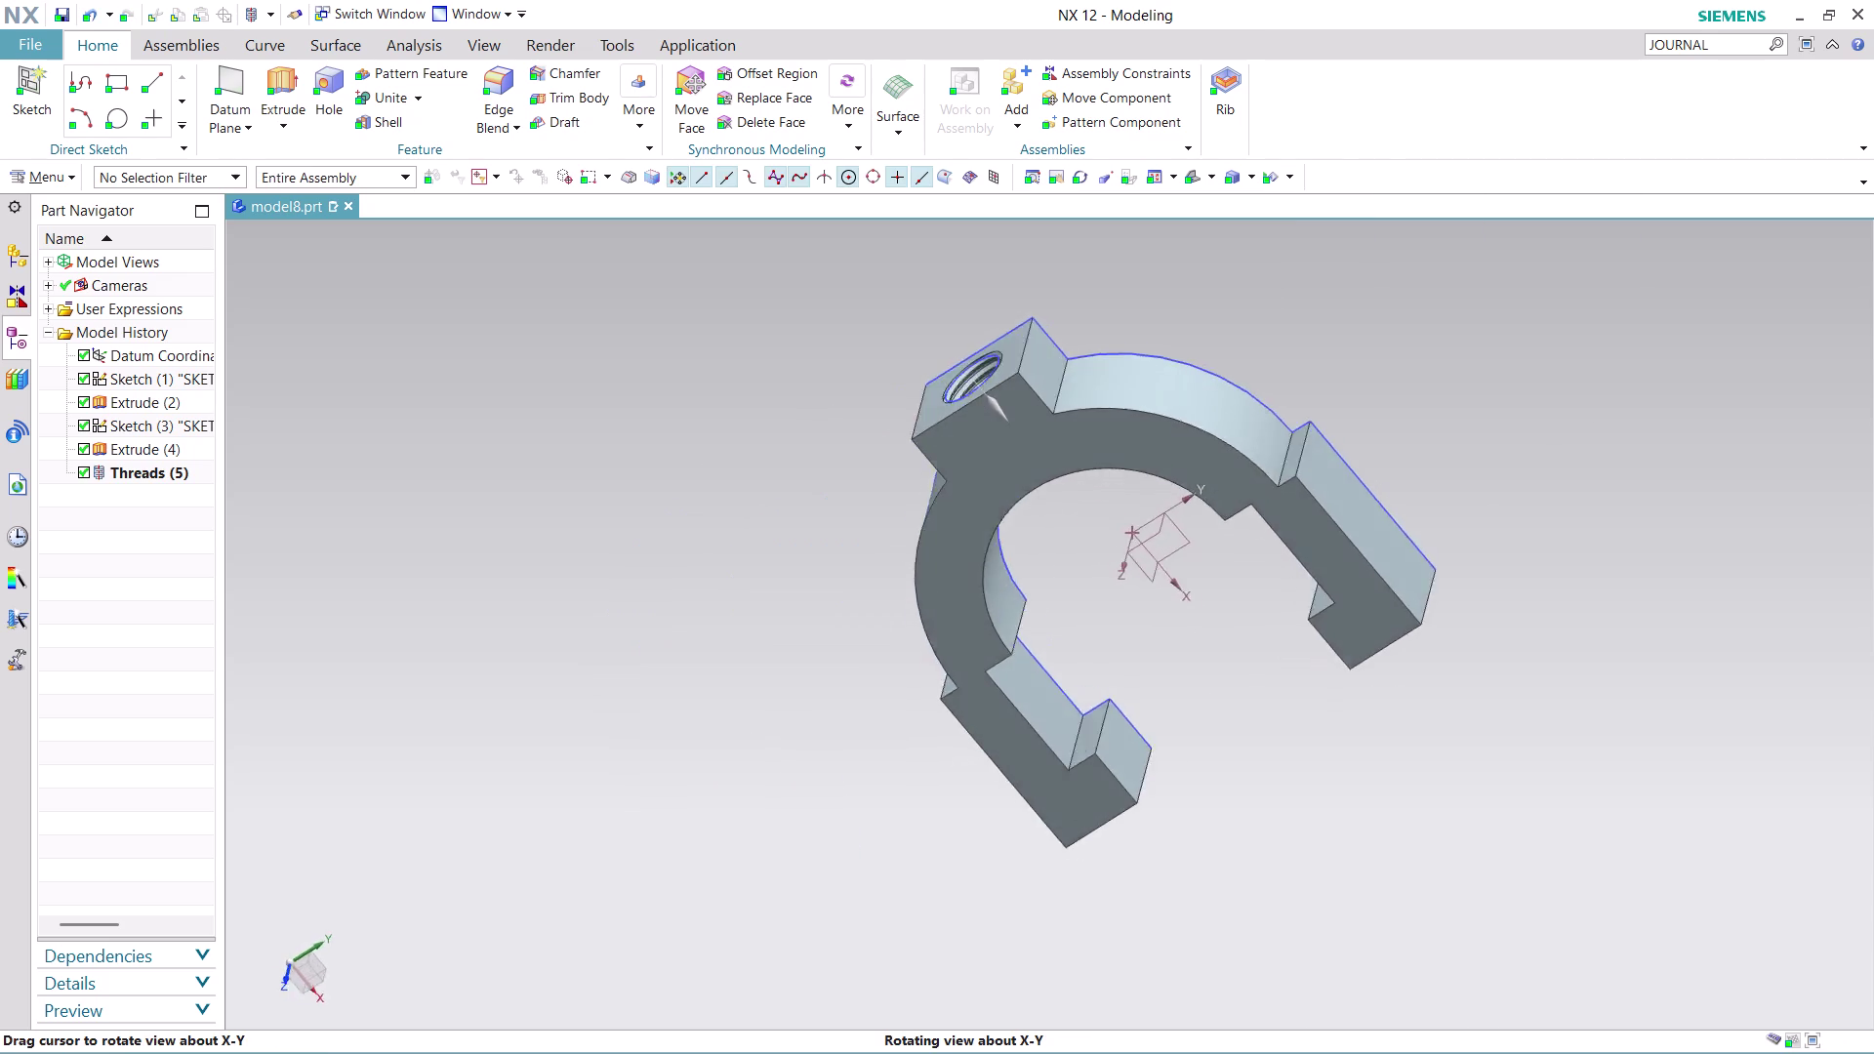
middle_drag(1304, 324, 750, 266)
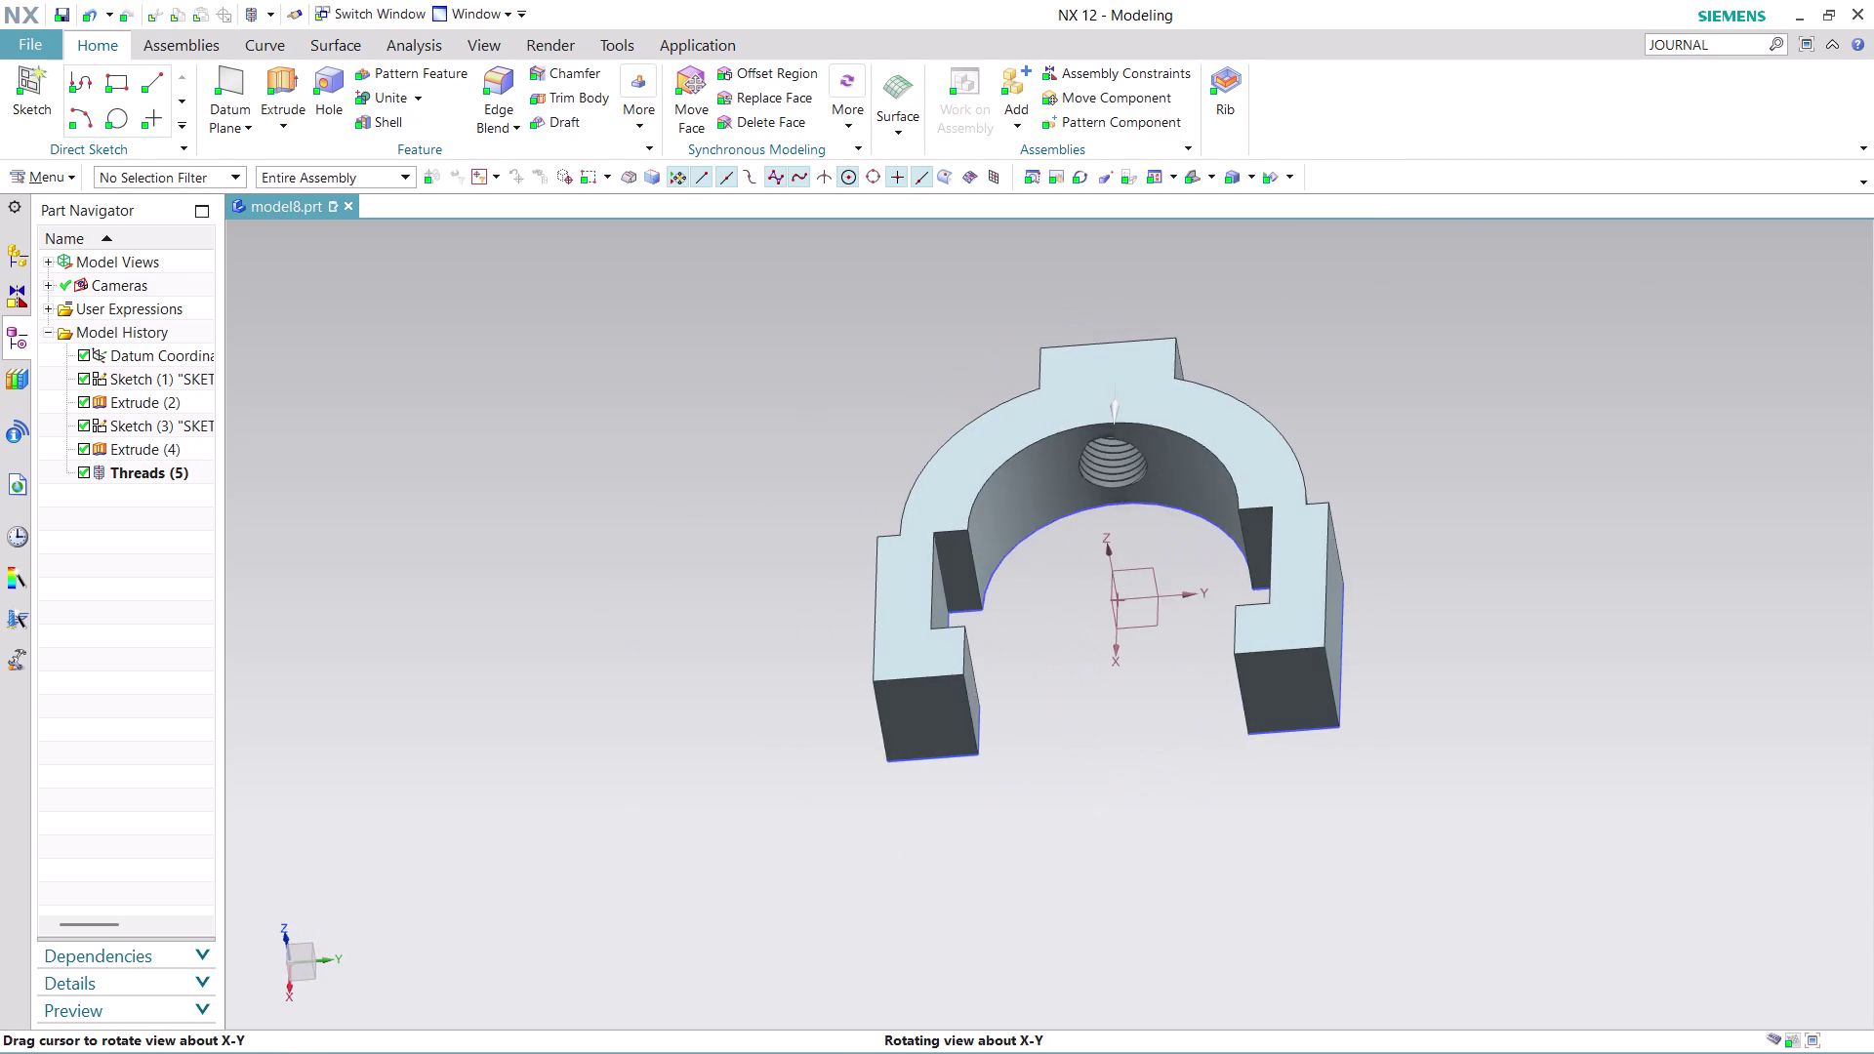
middle_drag(750, 267, 765, 405)
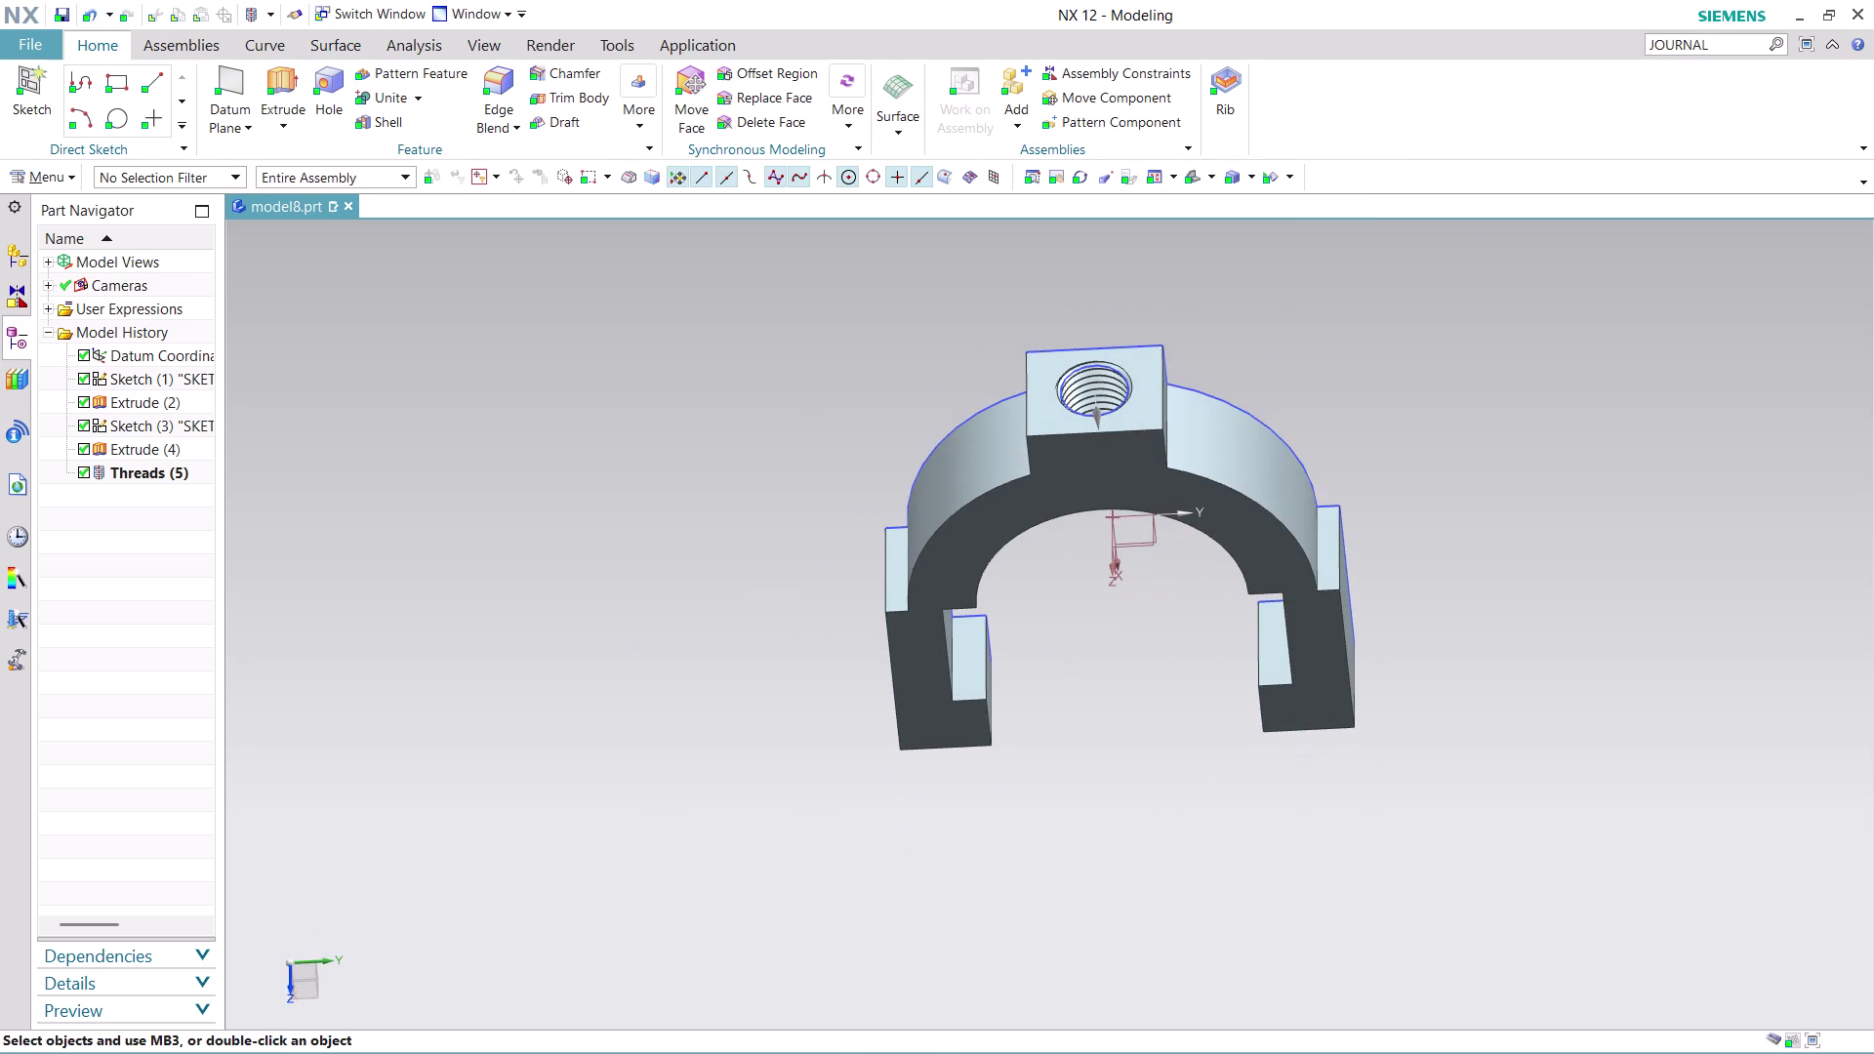
scroll(up, 3)
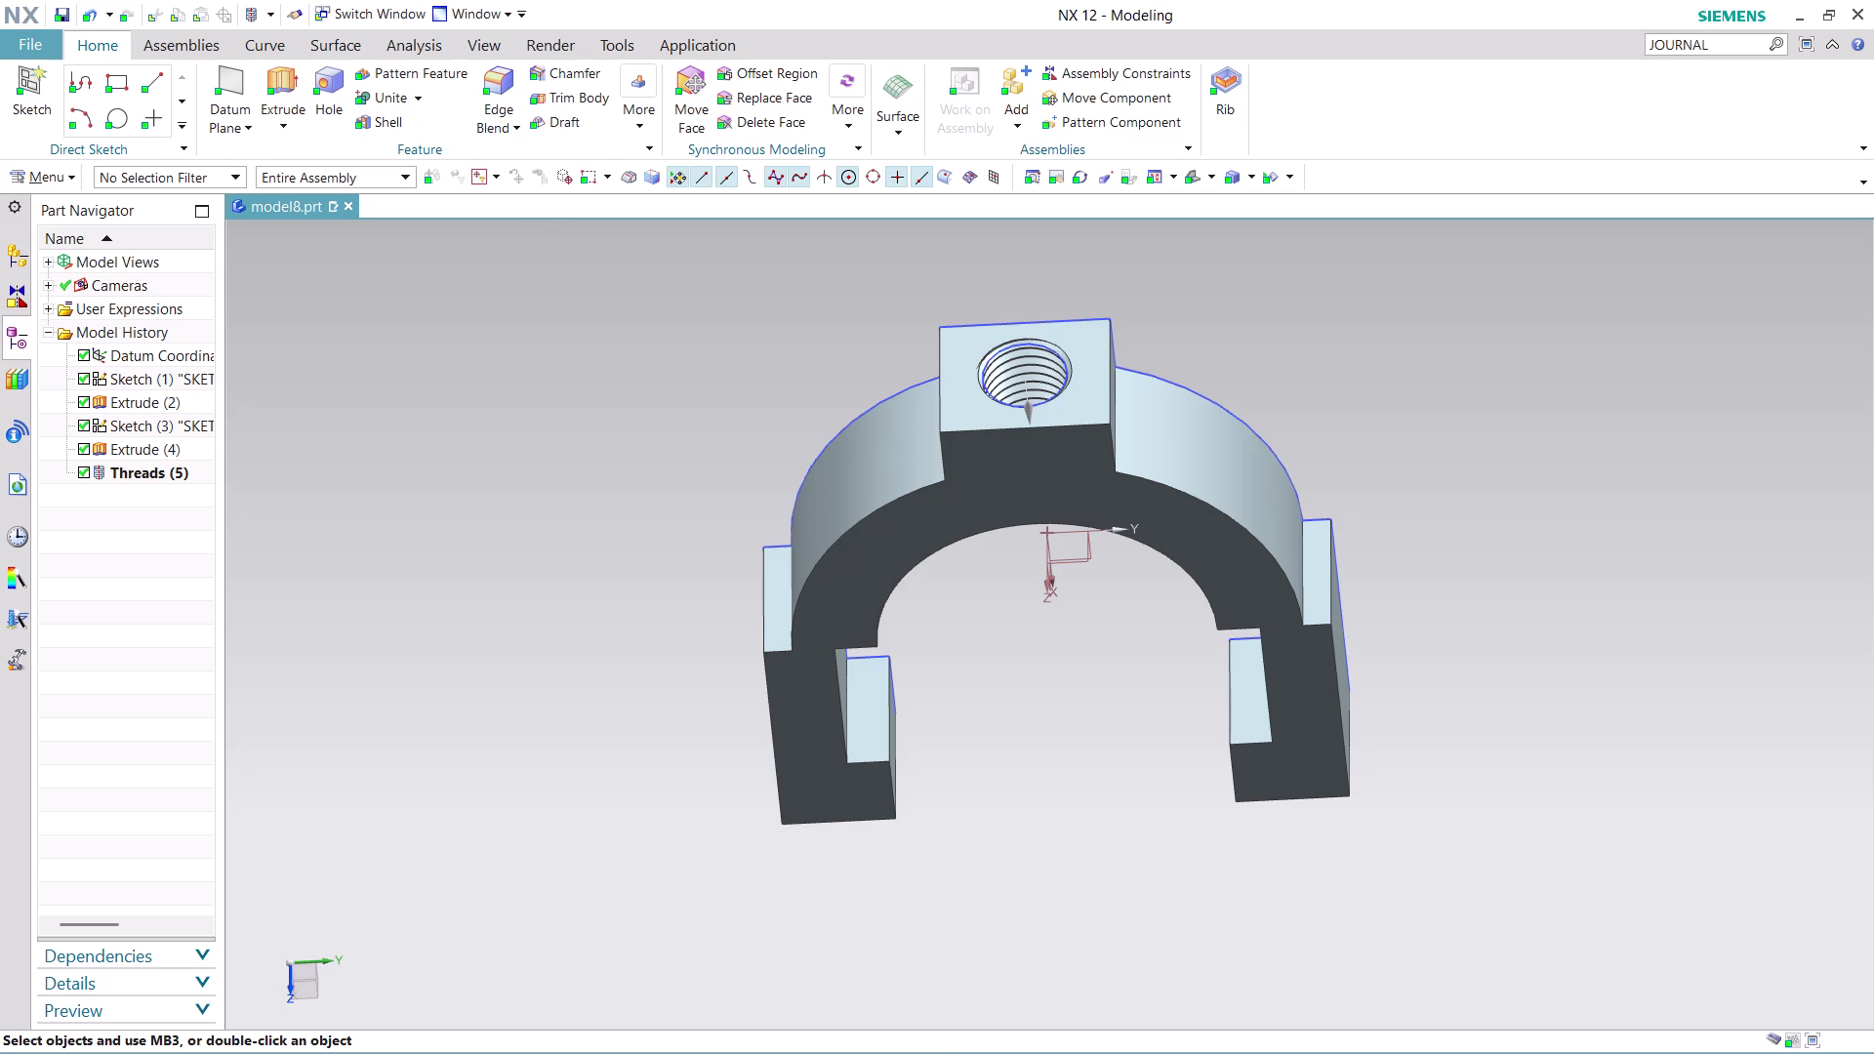
click(496, 39)
click(787, 108)
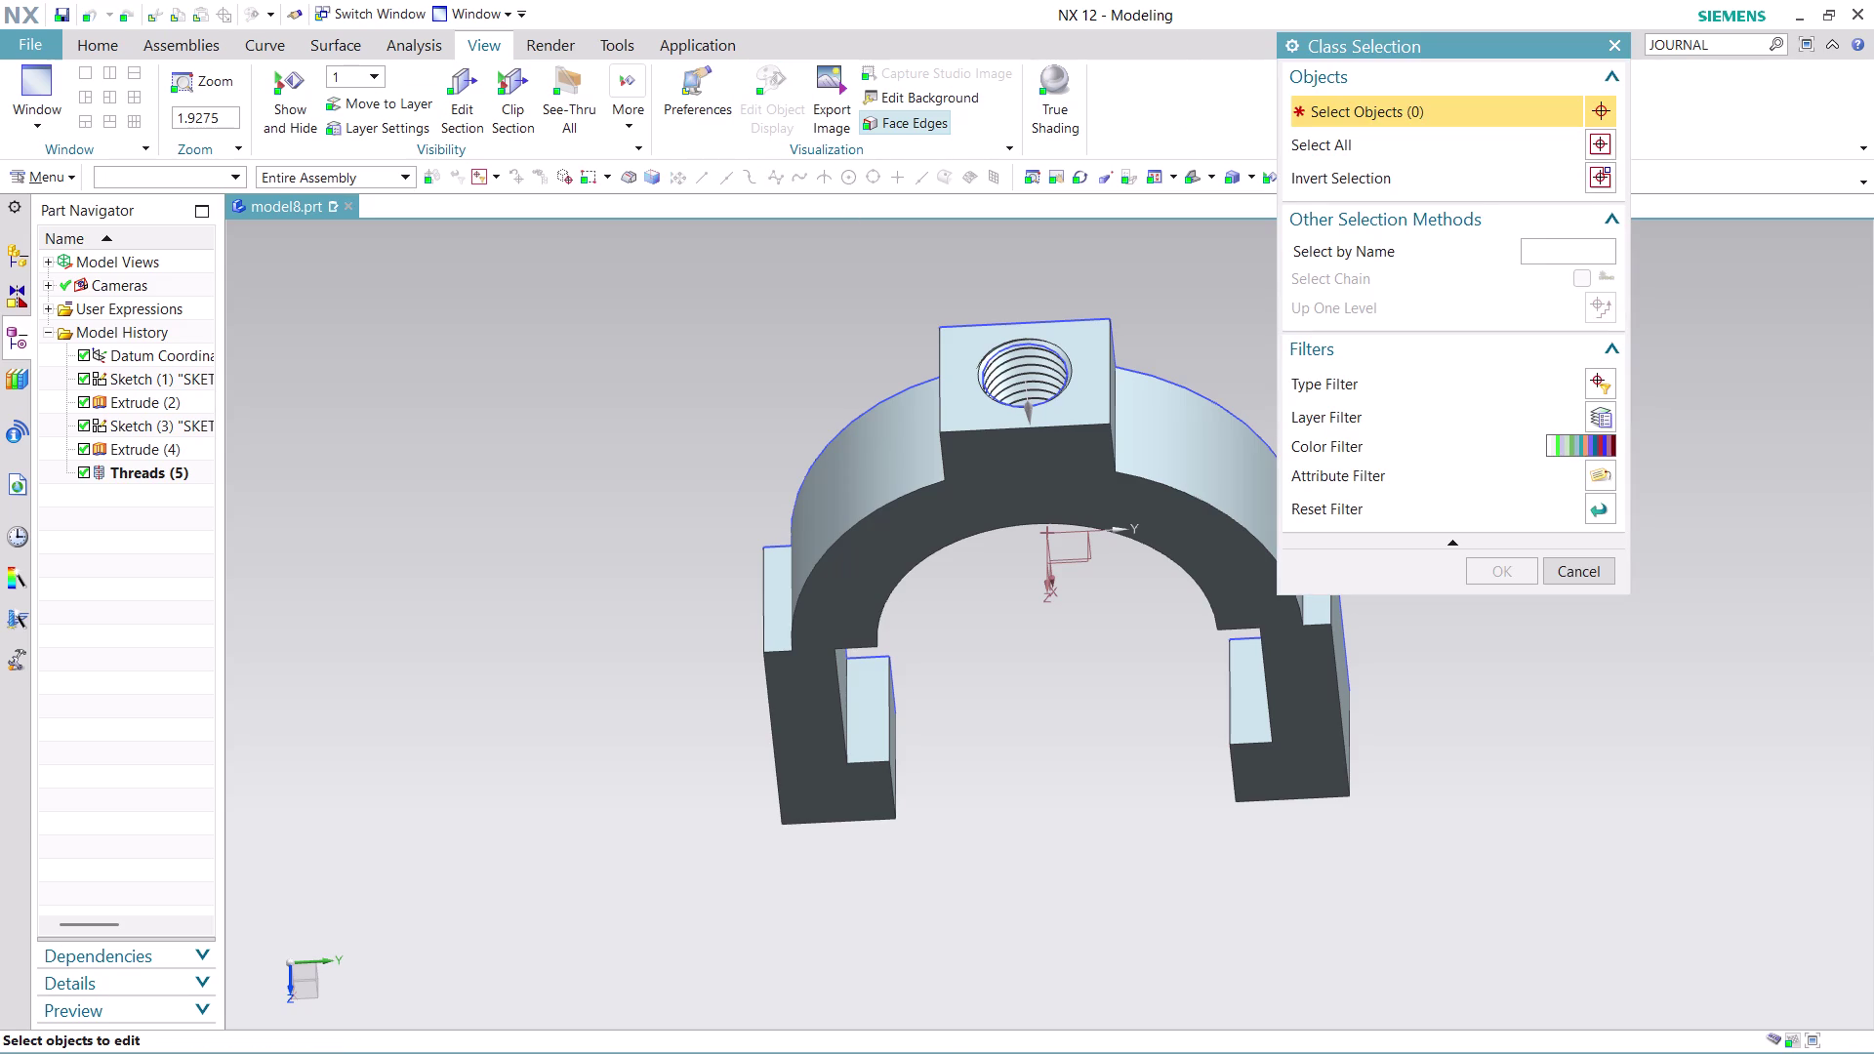
Select the clamp solid body and set its display colour to Deep Green.
click(1104, 463)
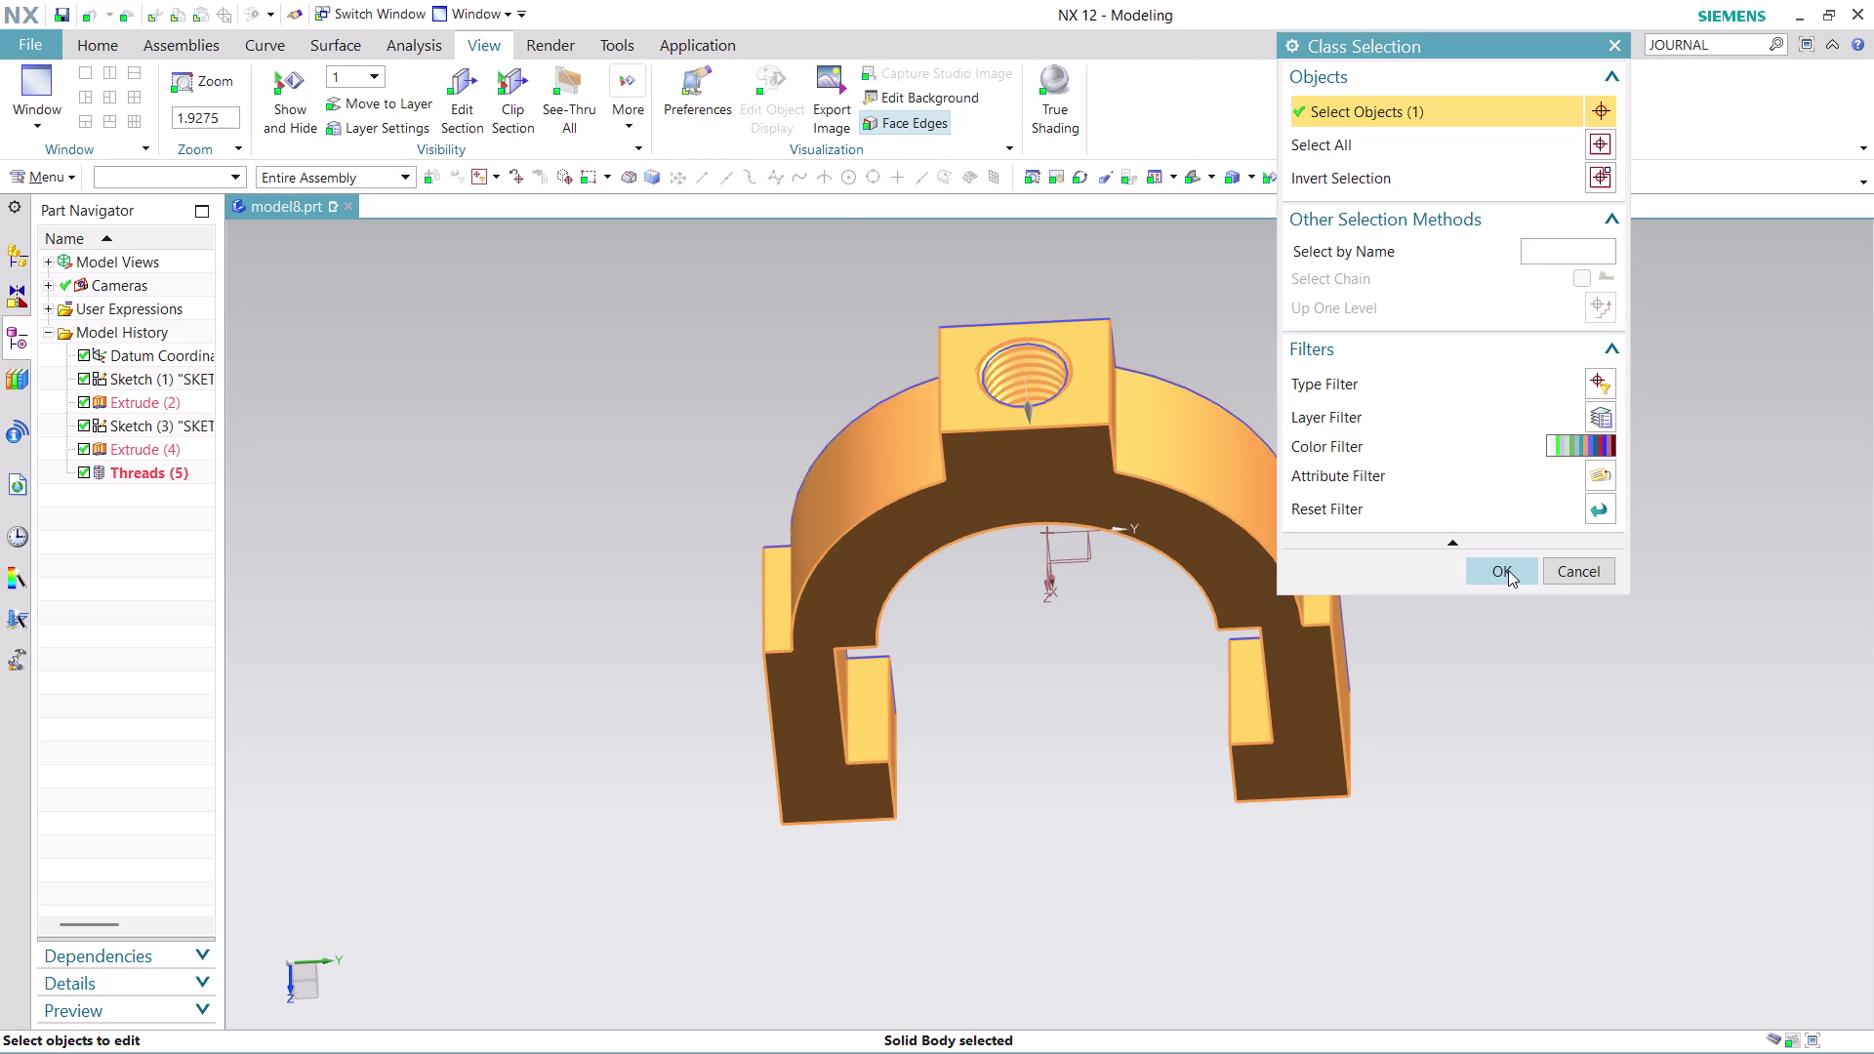
click(1509, 570)
click(1566, 179)
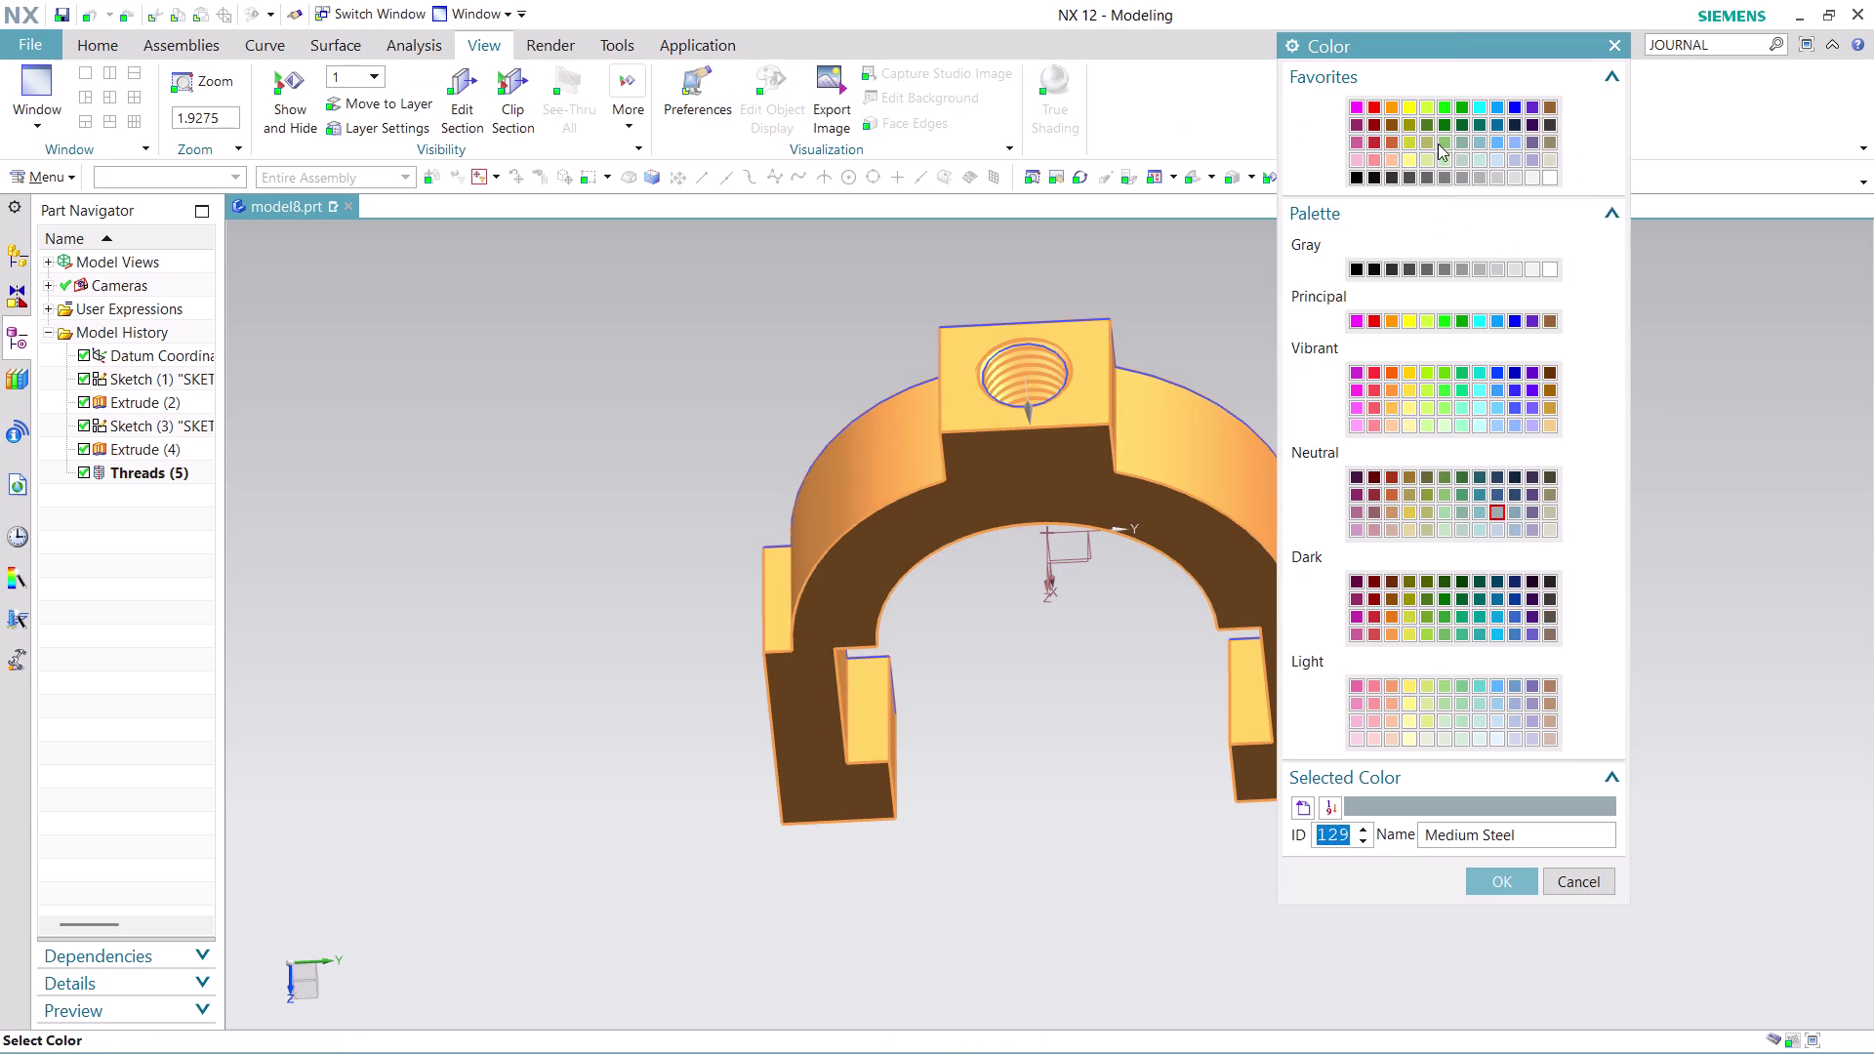
click(1442, 104)
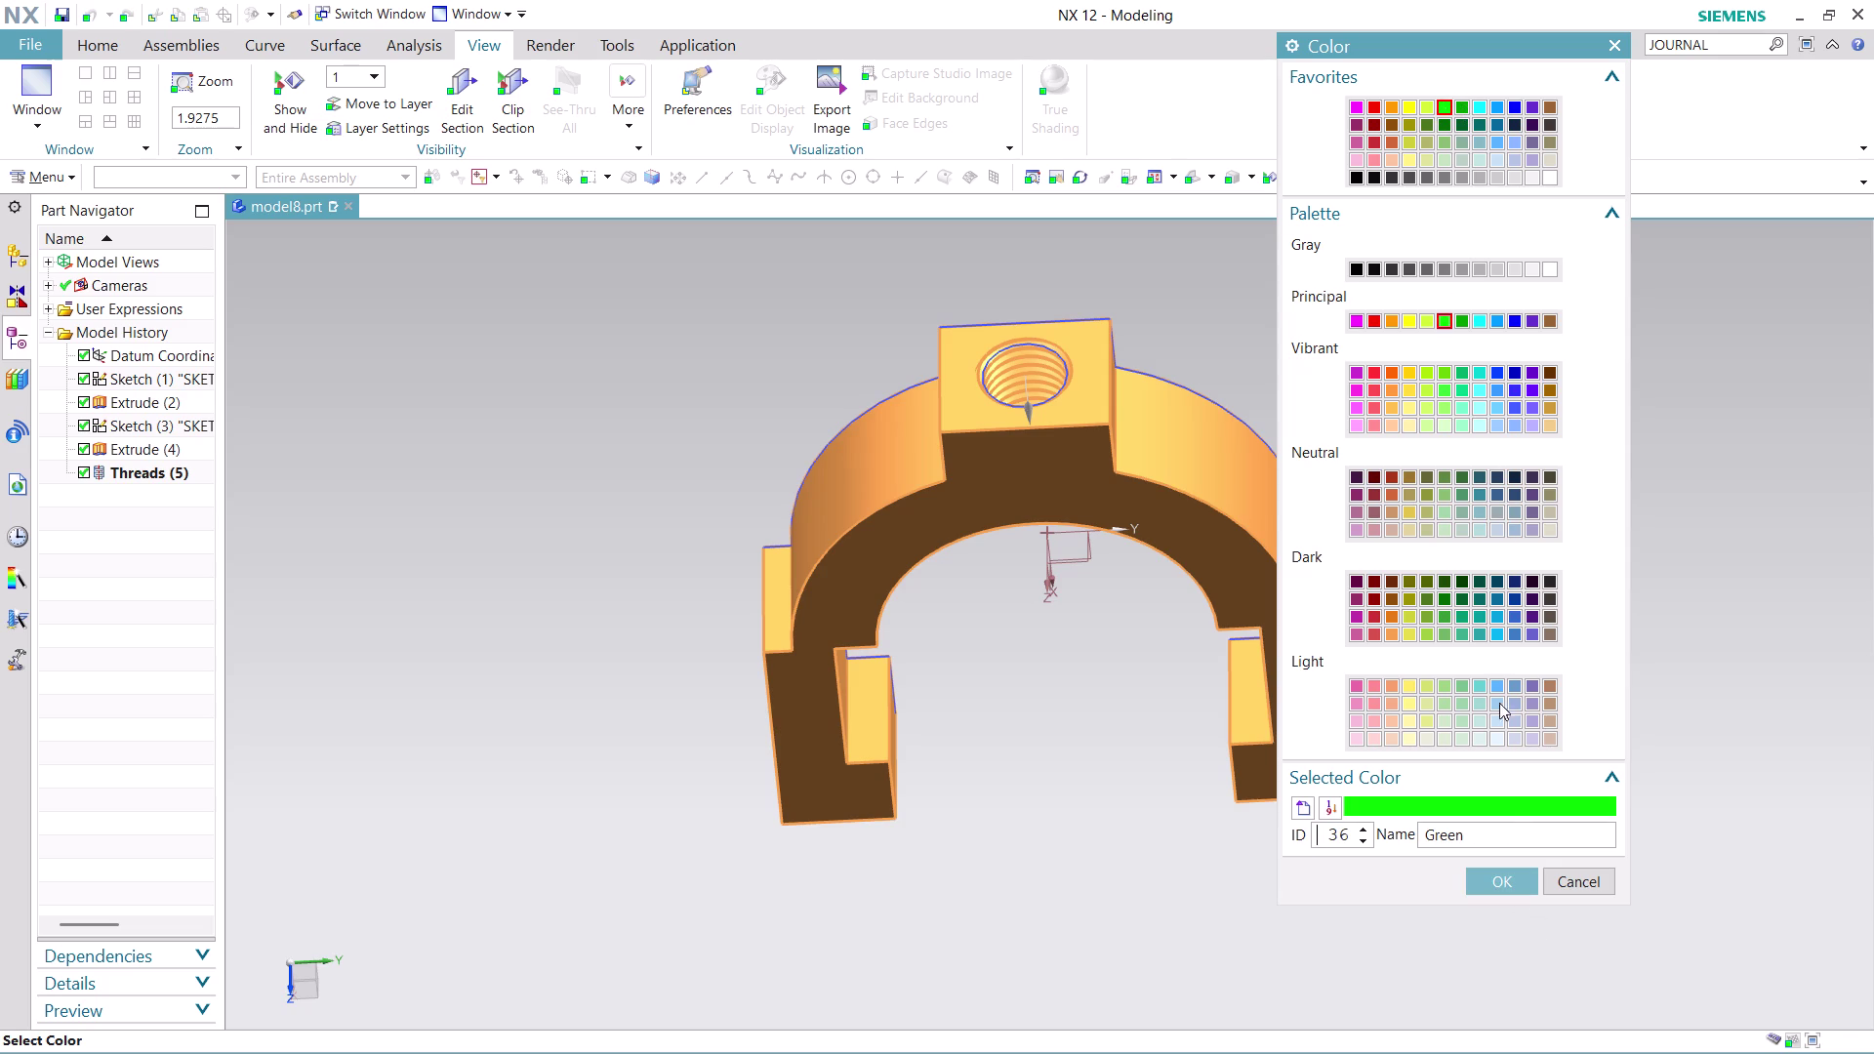
click(1449, 370)
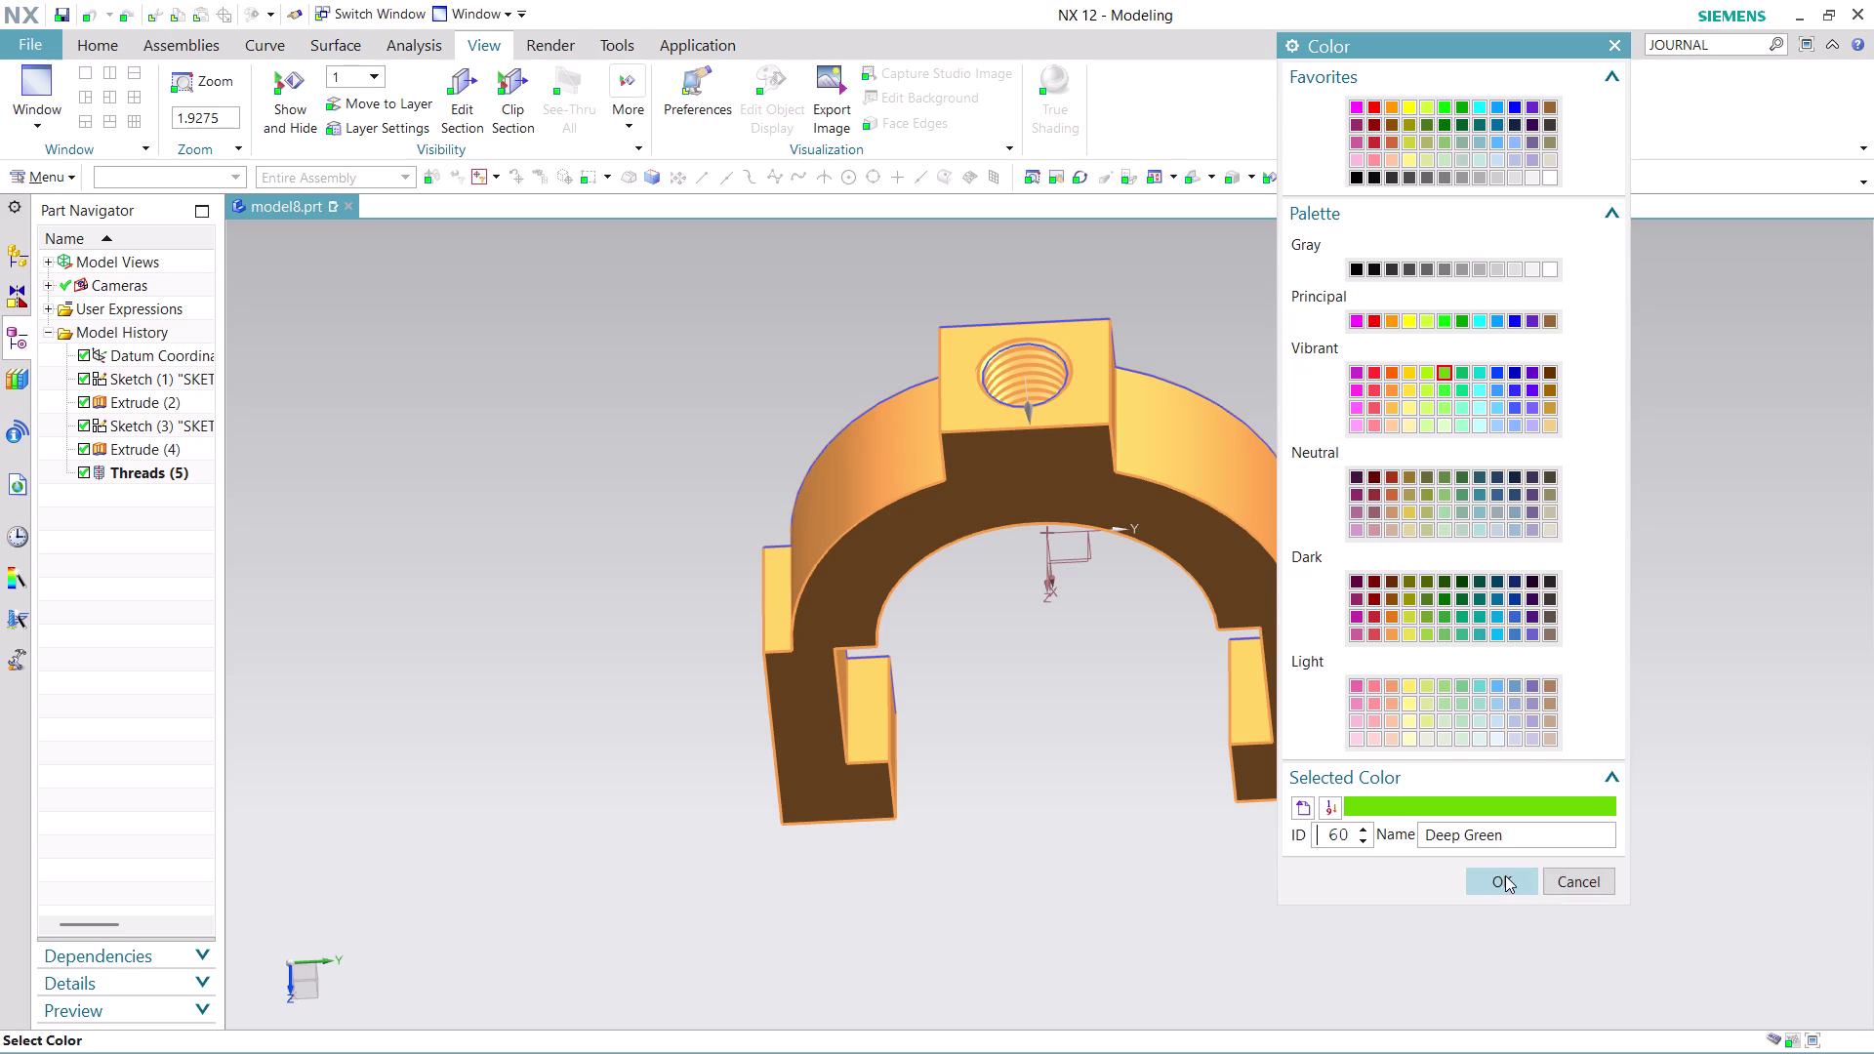
click(1506, 876)
click(1499, 671)
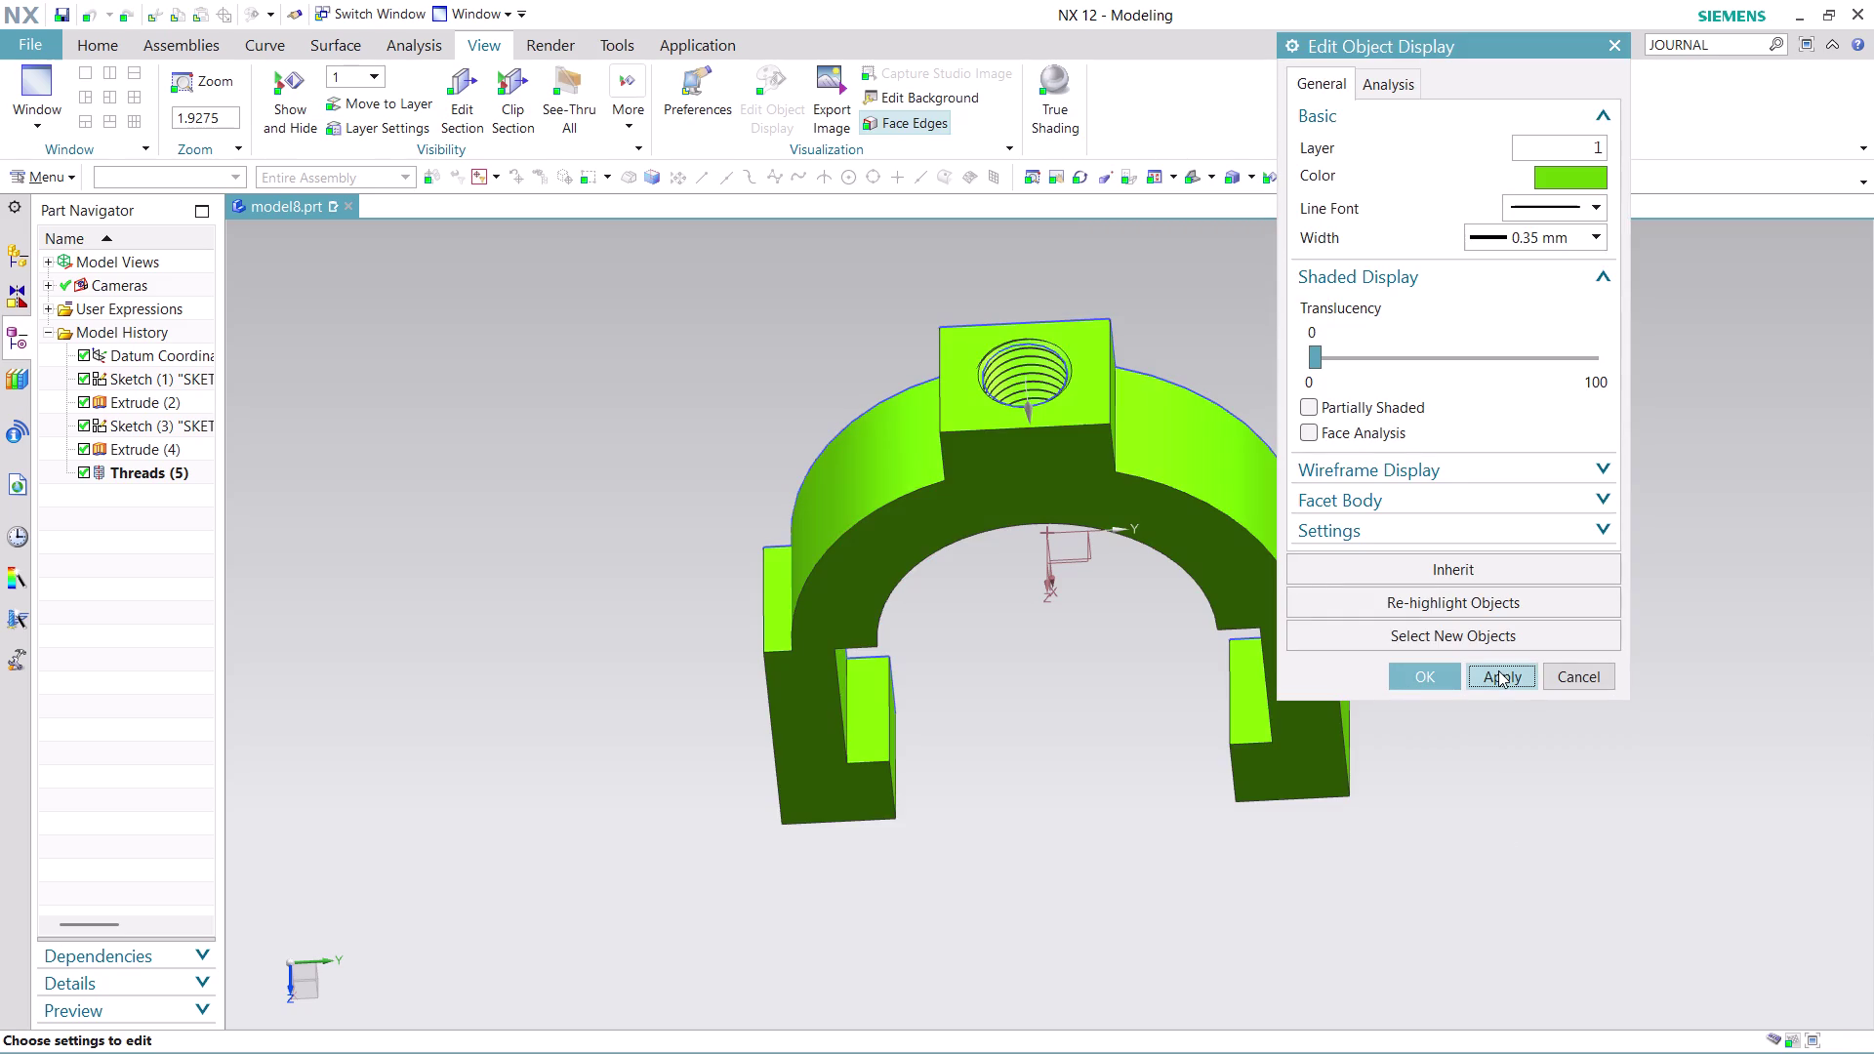
click(1439, 681)
scroll(up, 3)
middle_drag(1470, 624, 1456, 594)
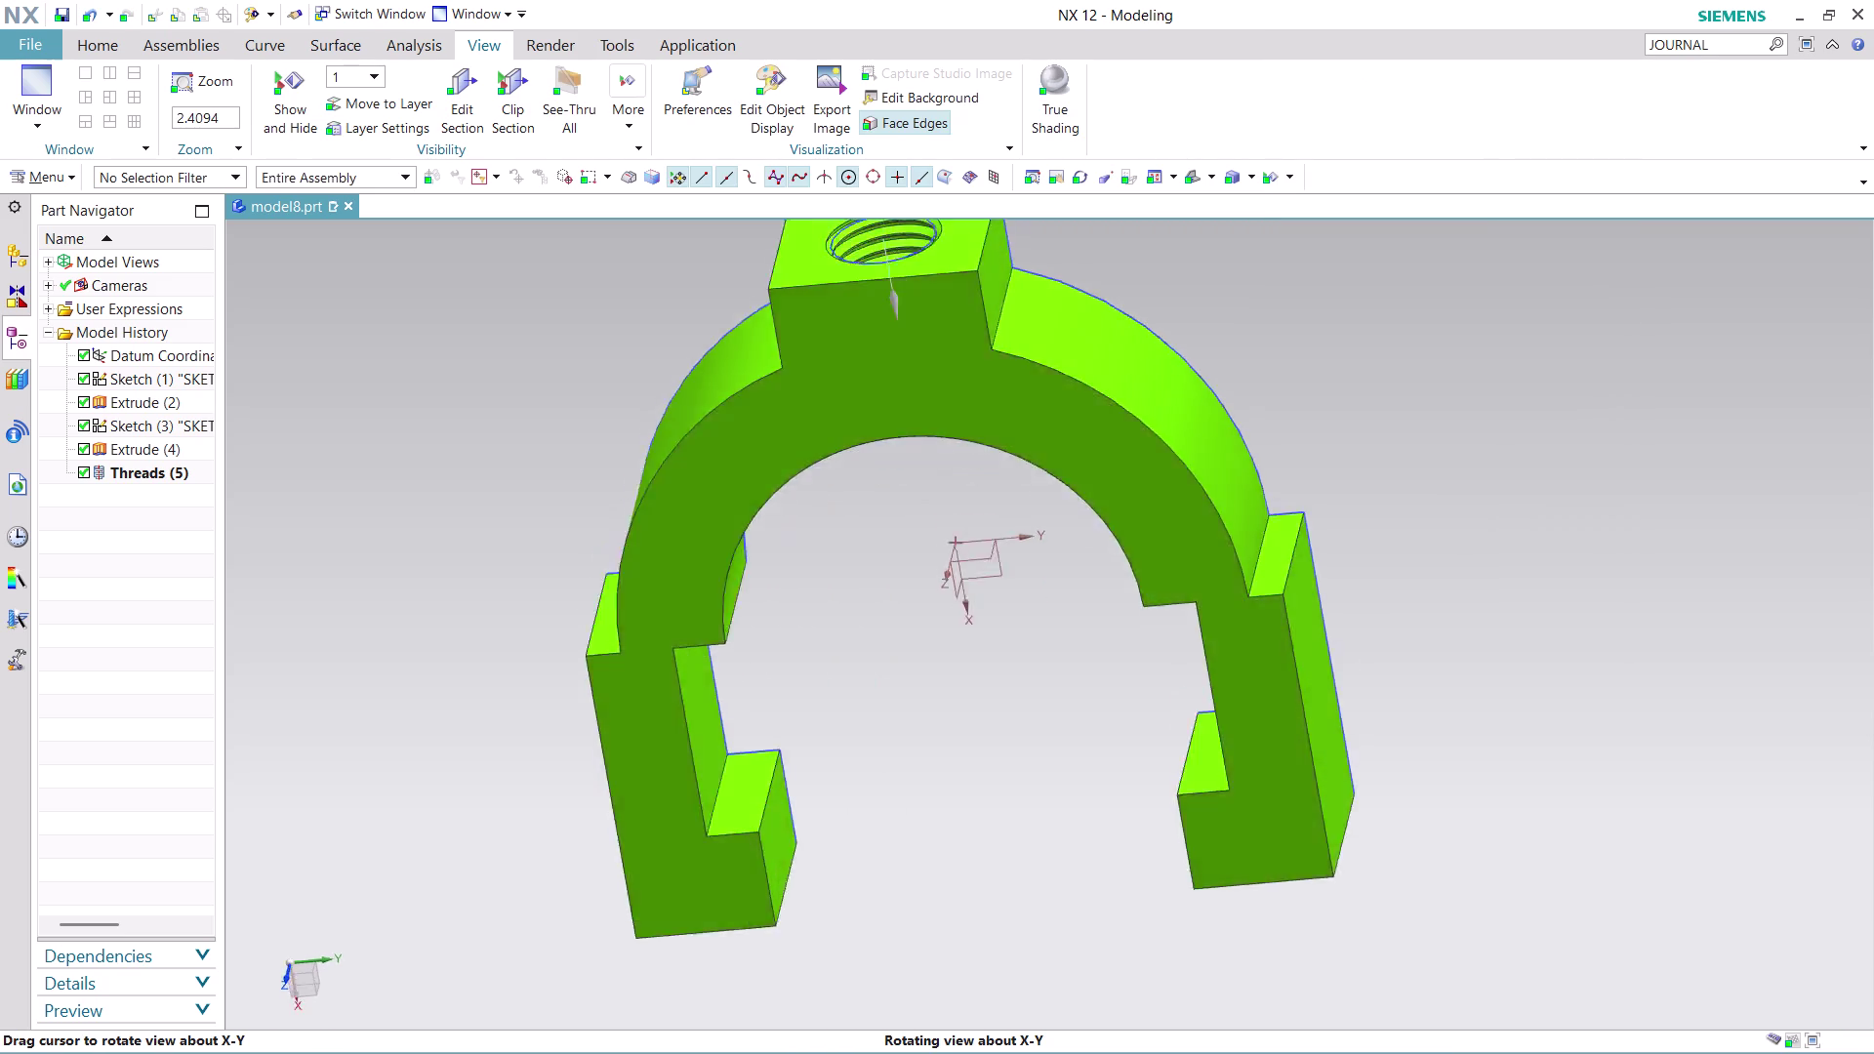
middle_drag(1457, 594, 906, 537)
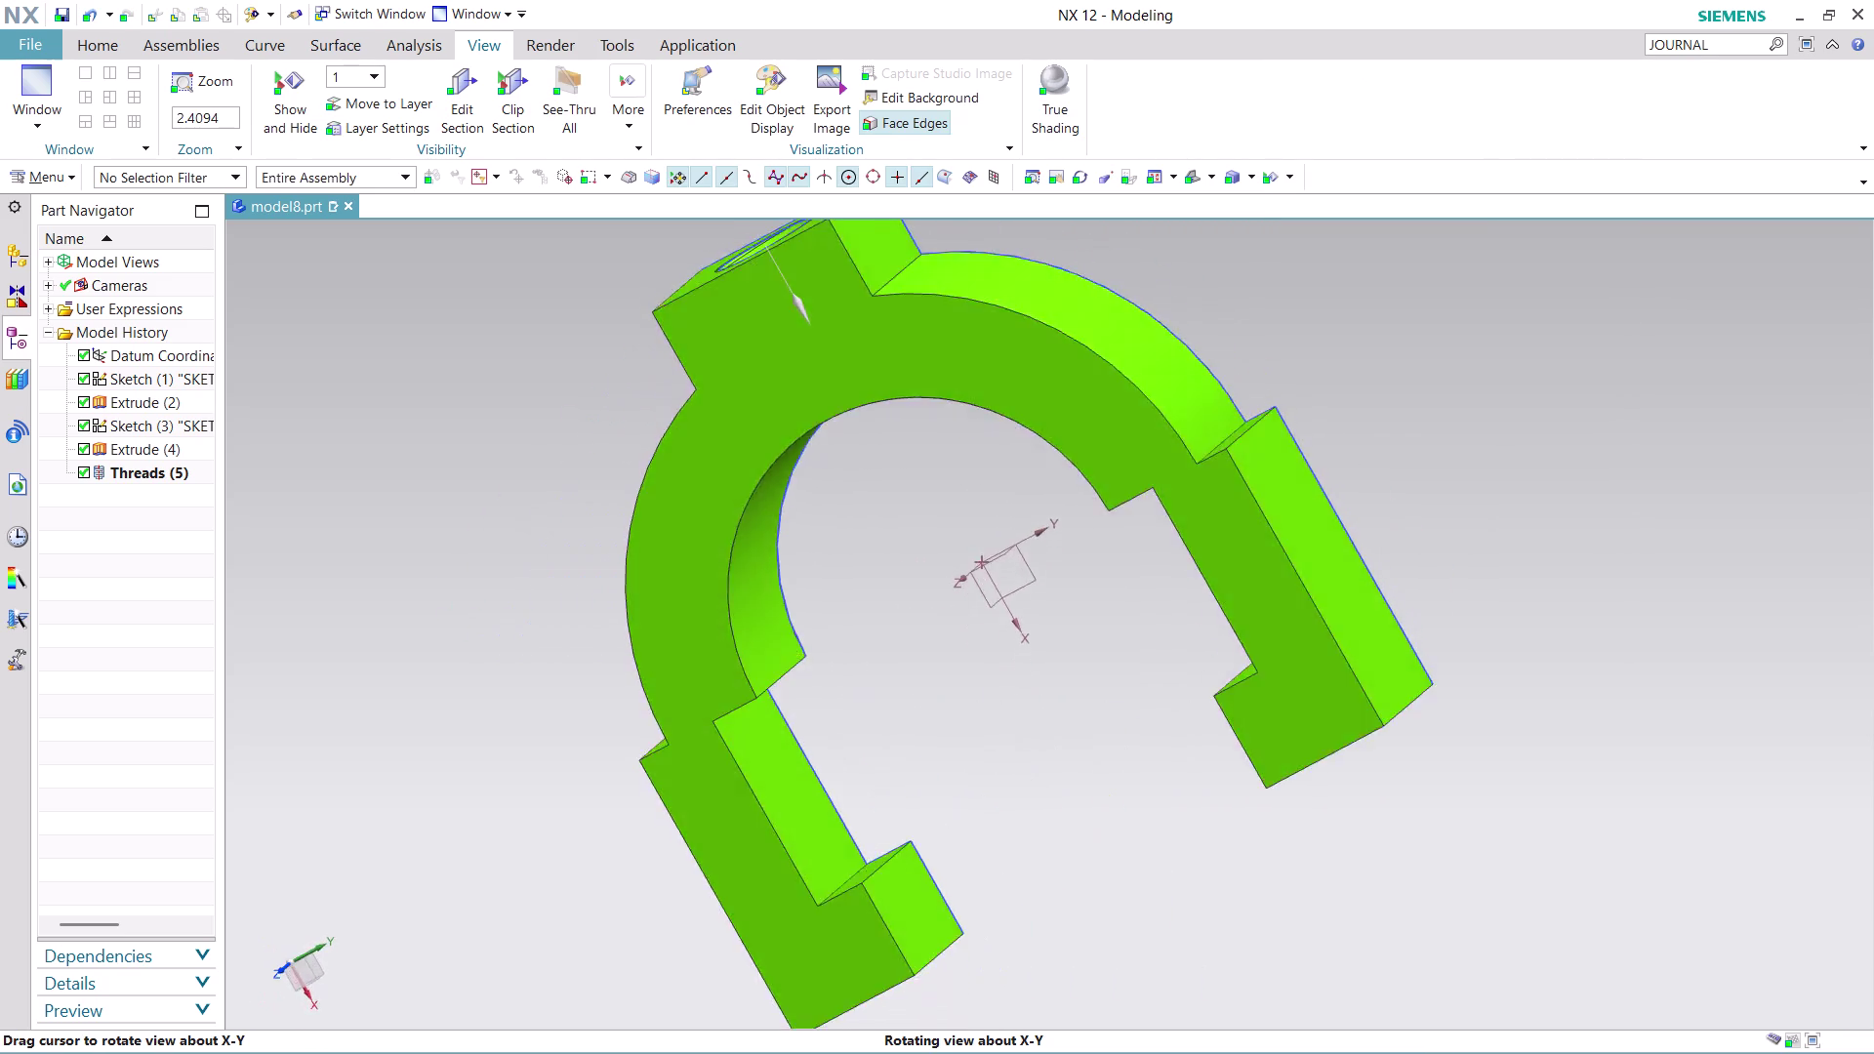
middle_drag(906, 538, 640, 713)
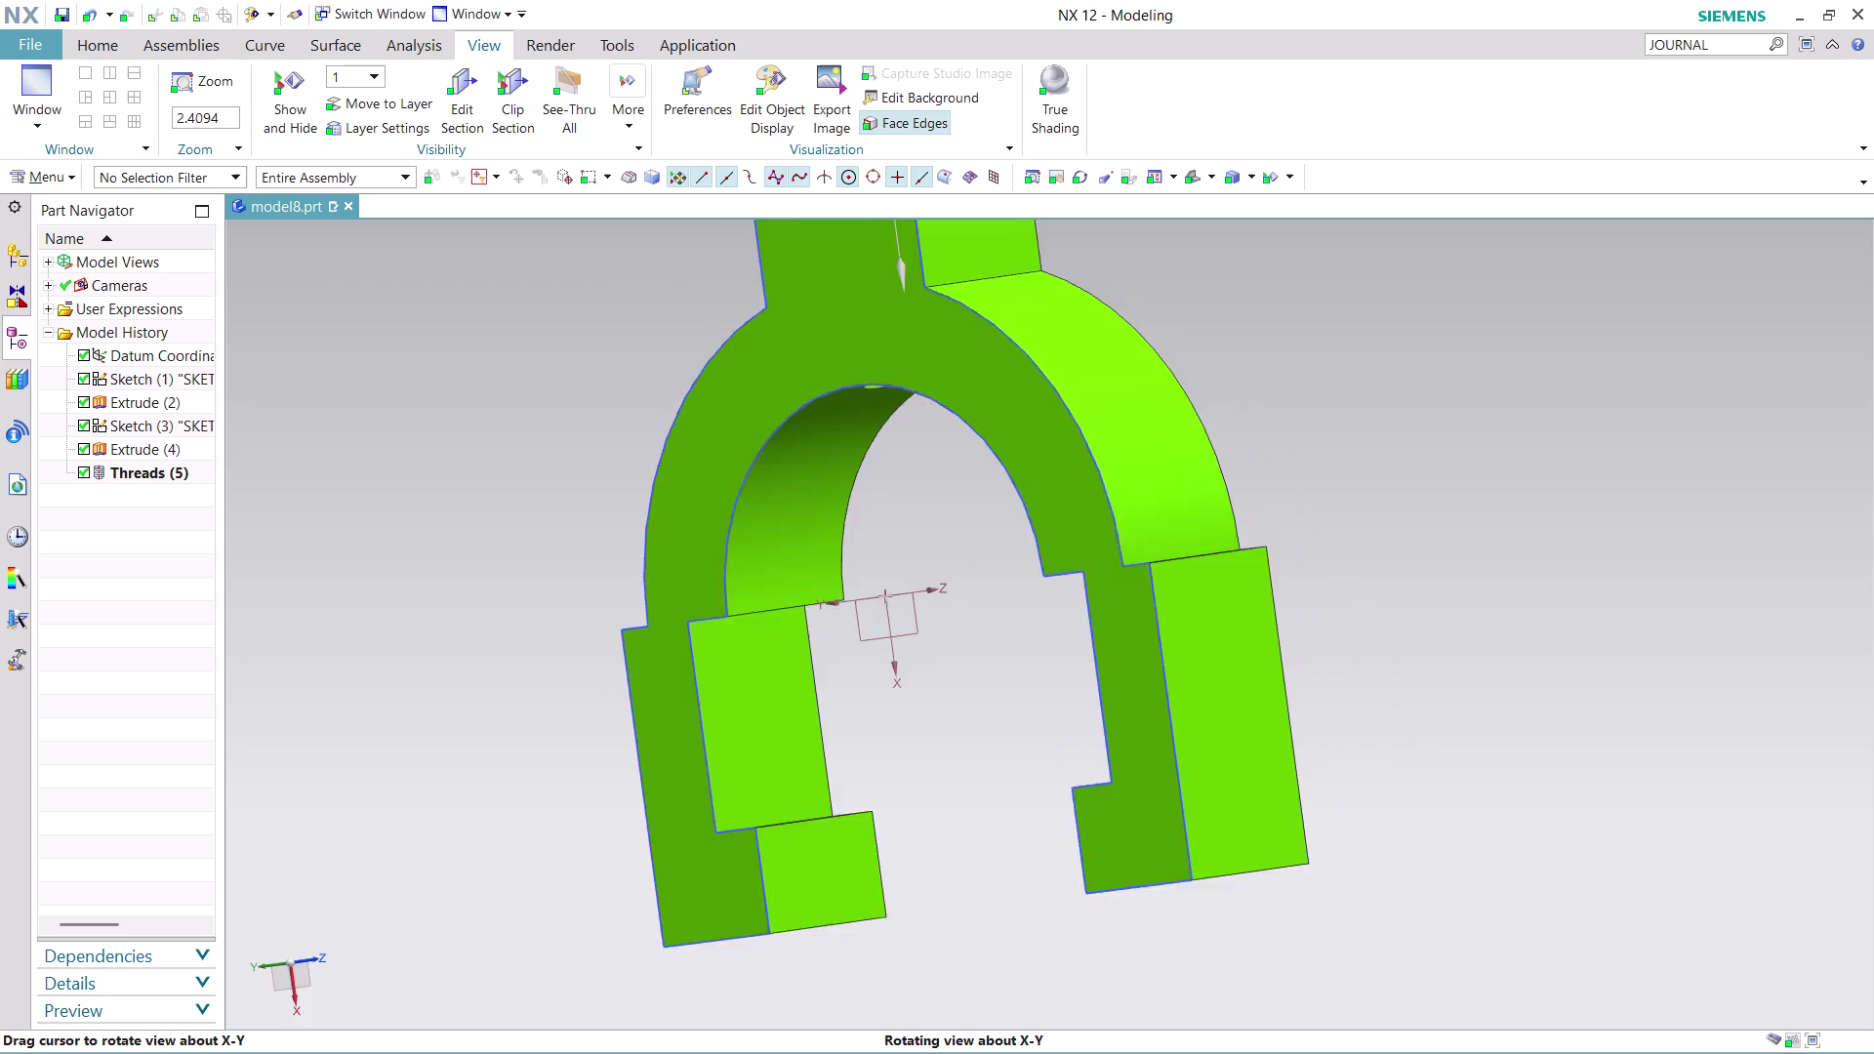
middle_drag(639, 713, 693, 811)
middle_click(693, 810)
scroll(down, 3)
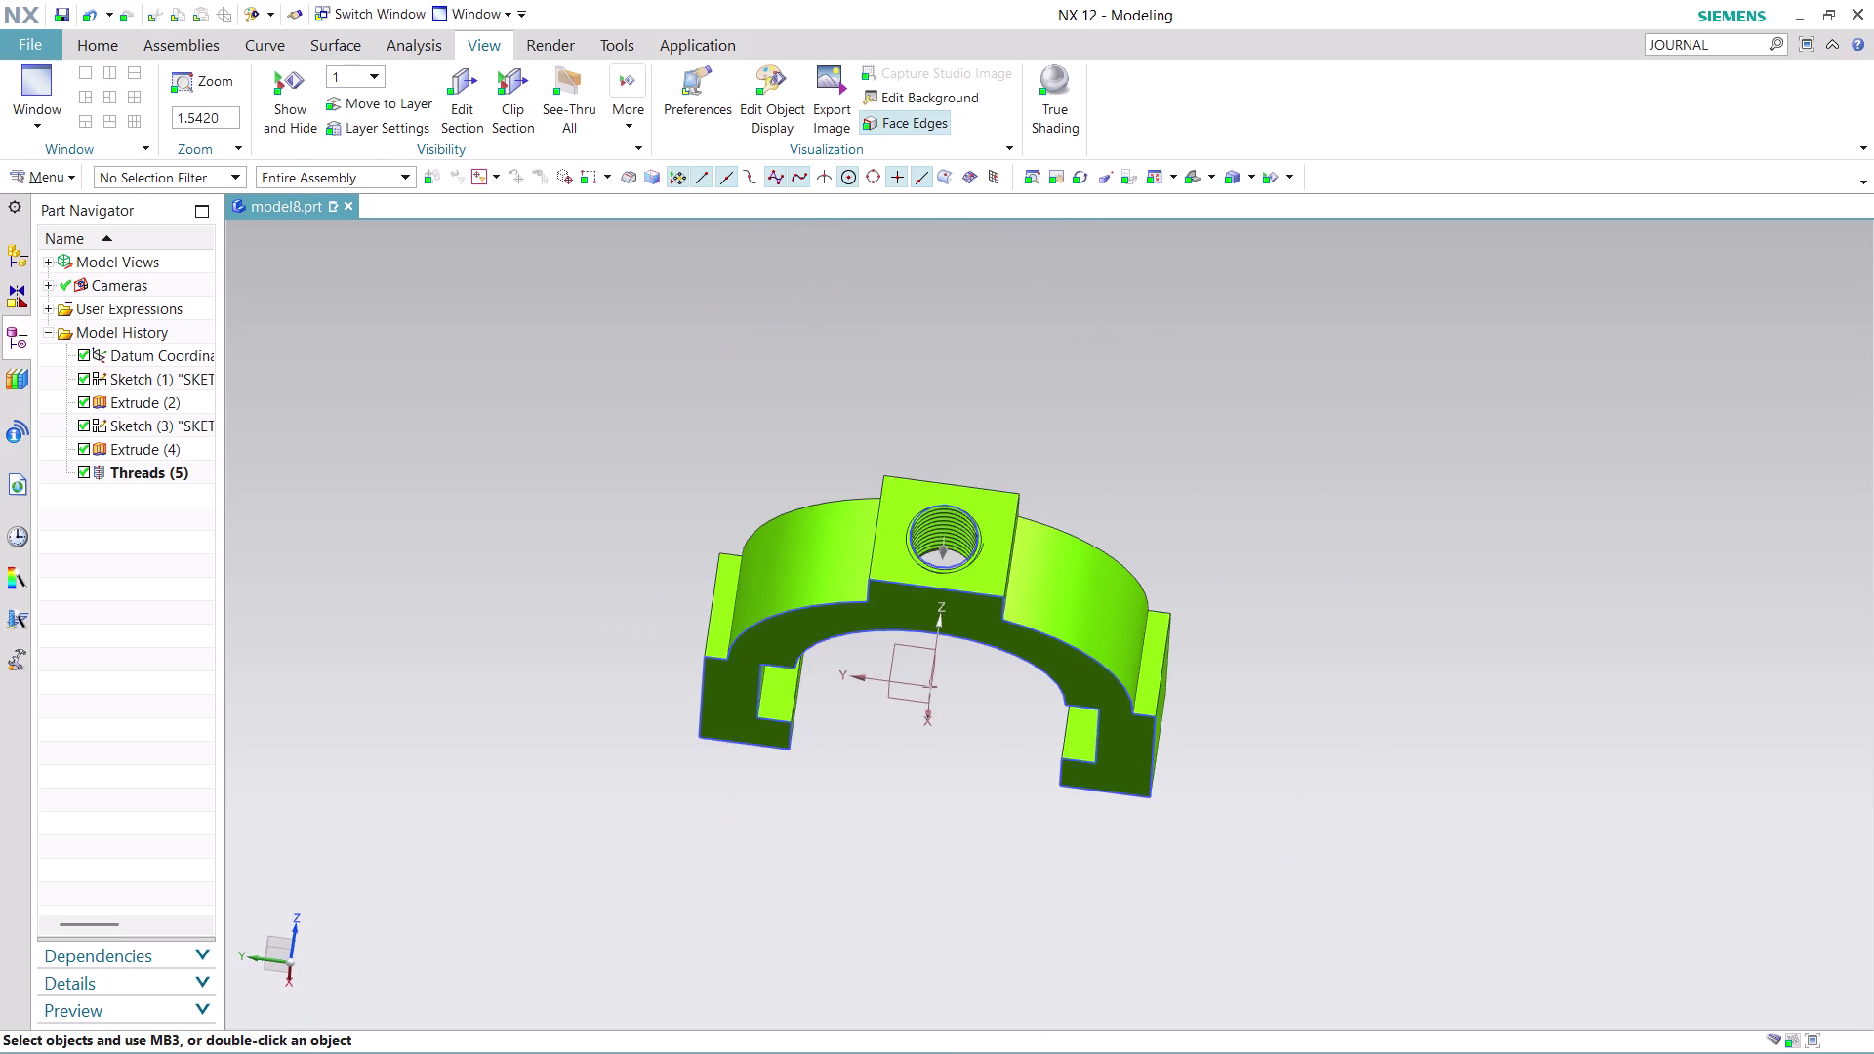
scroll(up, 3)
middle_drag(1314, 759, 1330, 608)
scroll(down, 3)
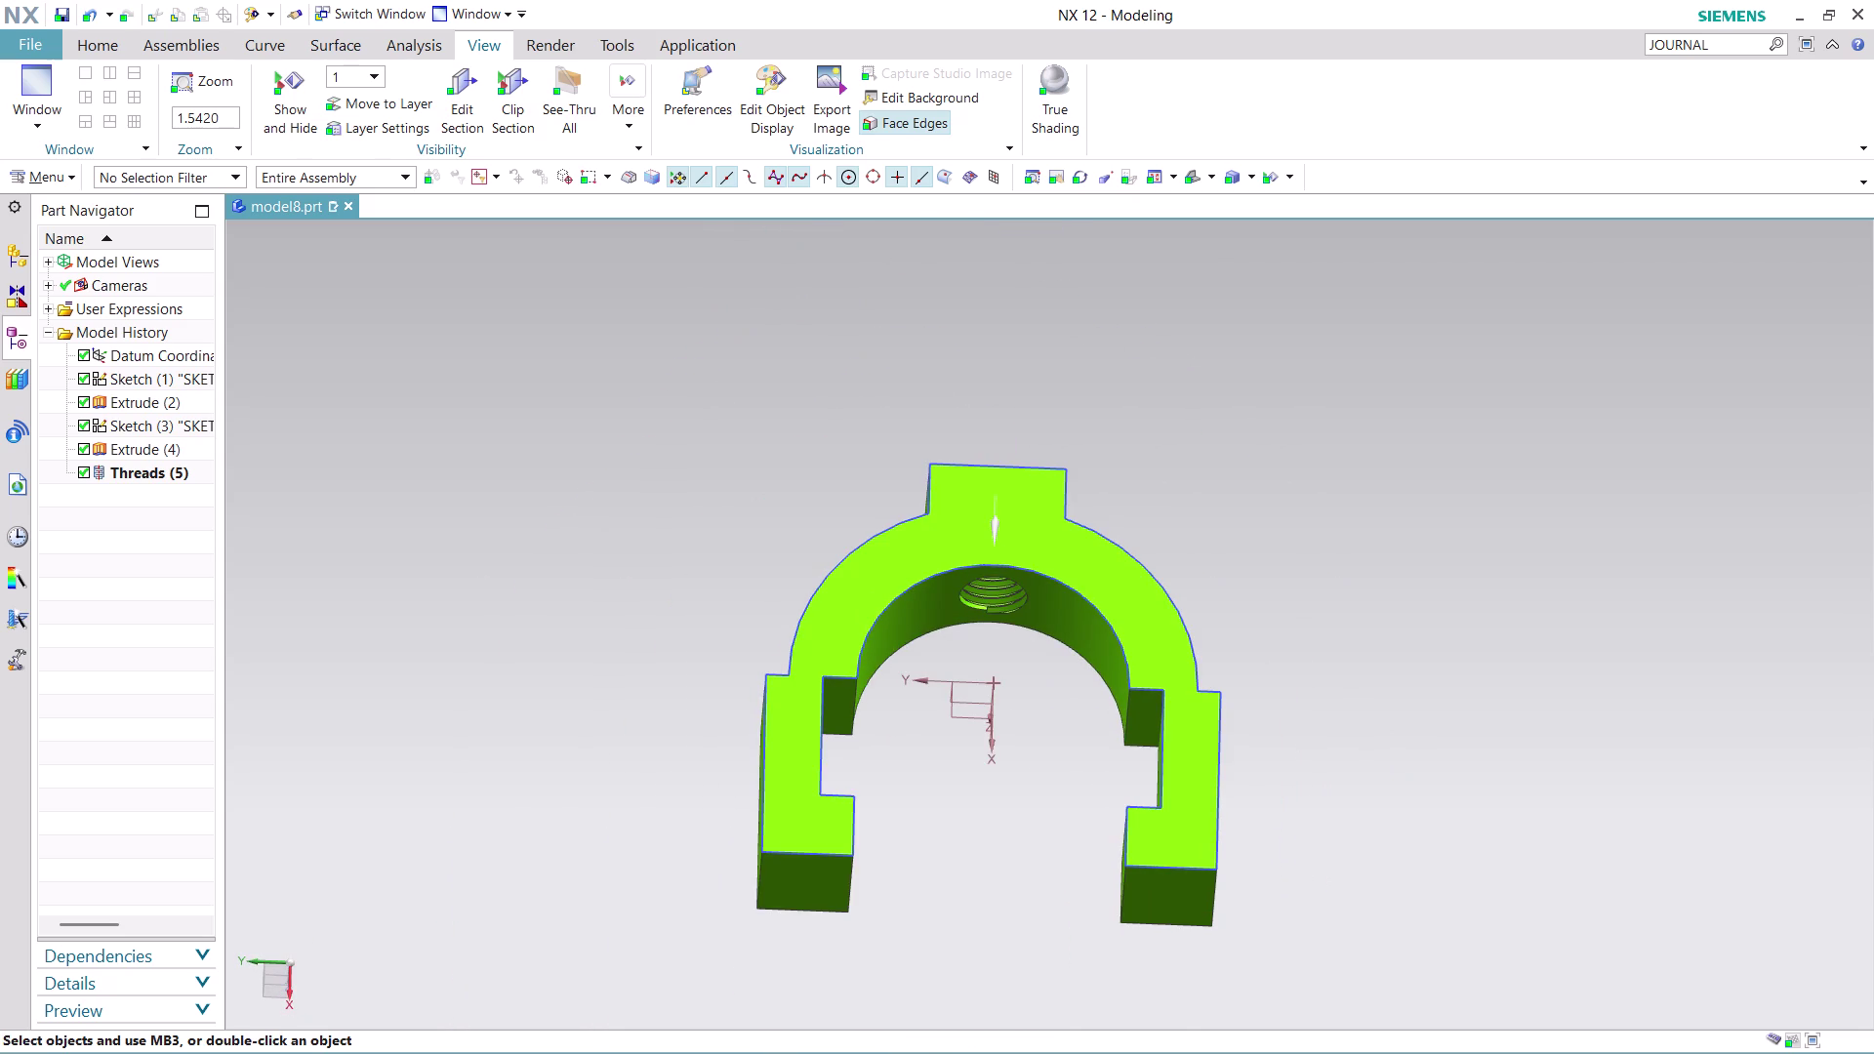
scroll(up, 3)
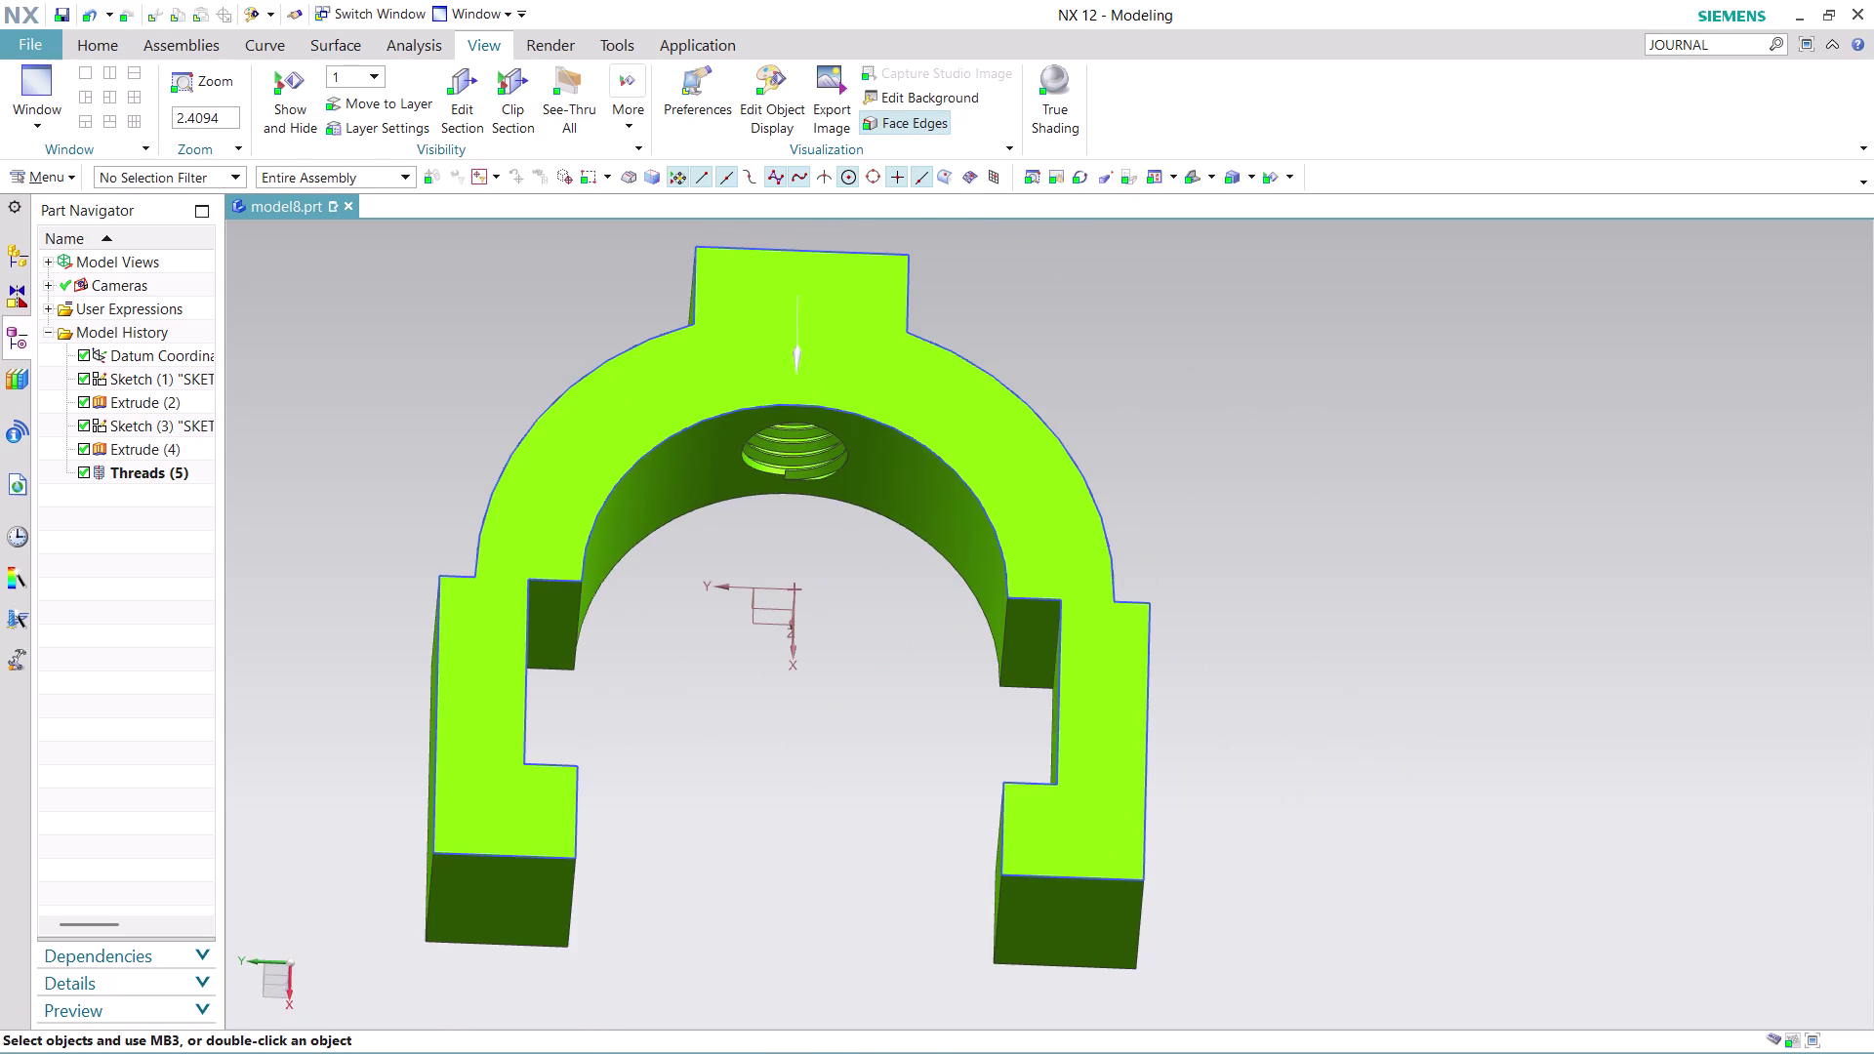
click(1724, 45)
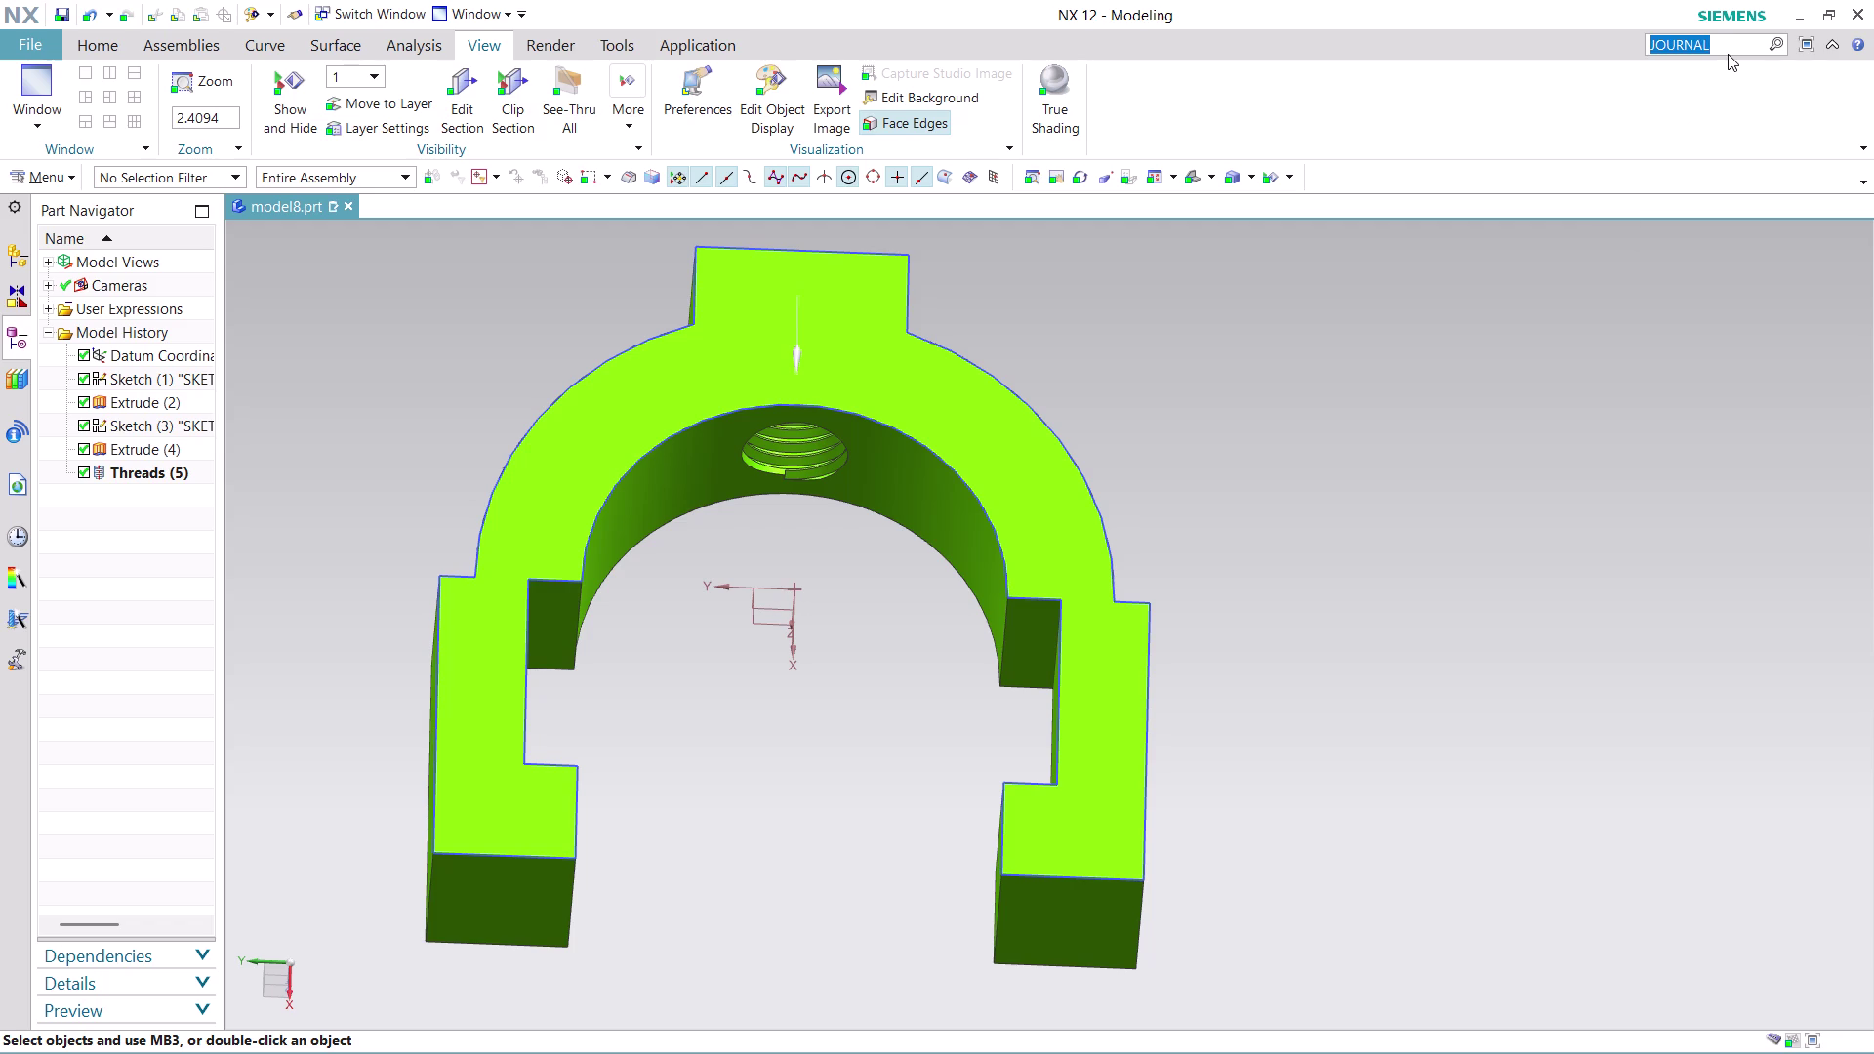
Find JOURNAL in the Command Finder and choose Stop Journal Recording.
key(Return)
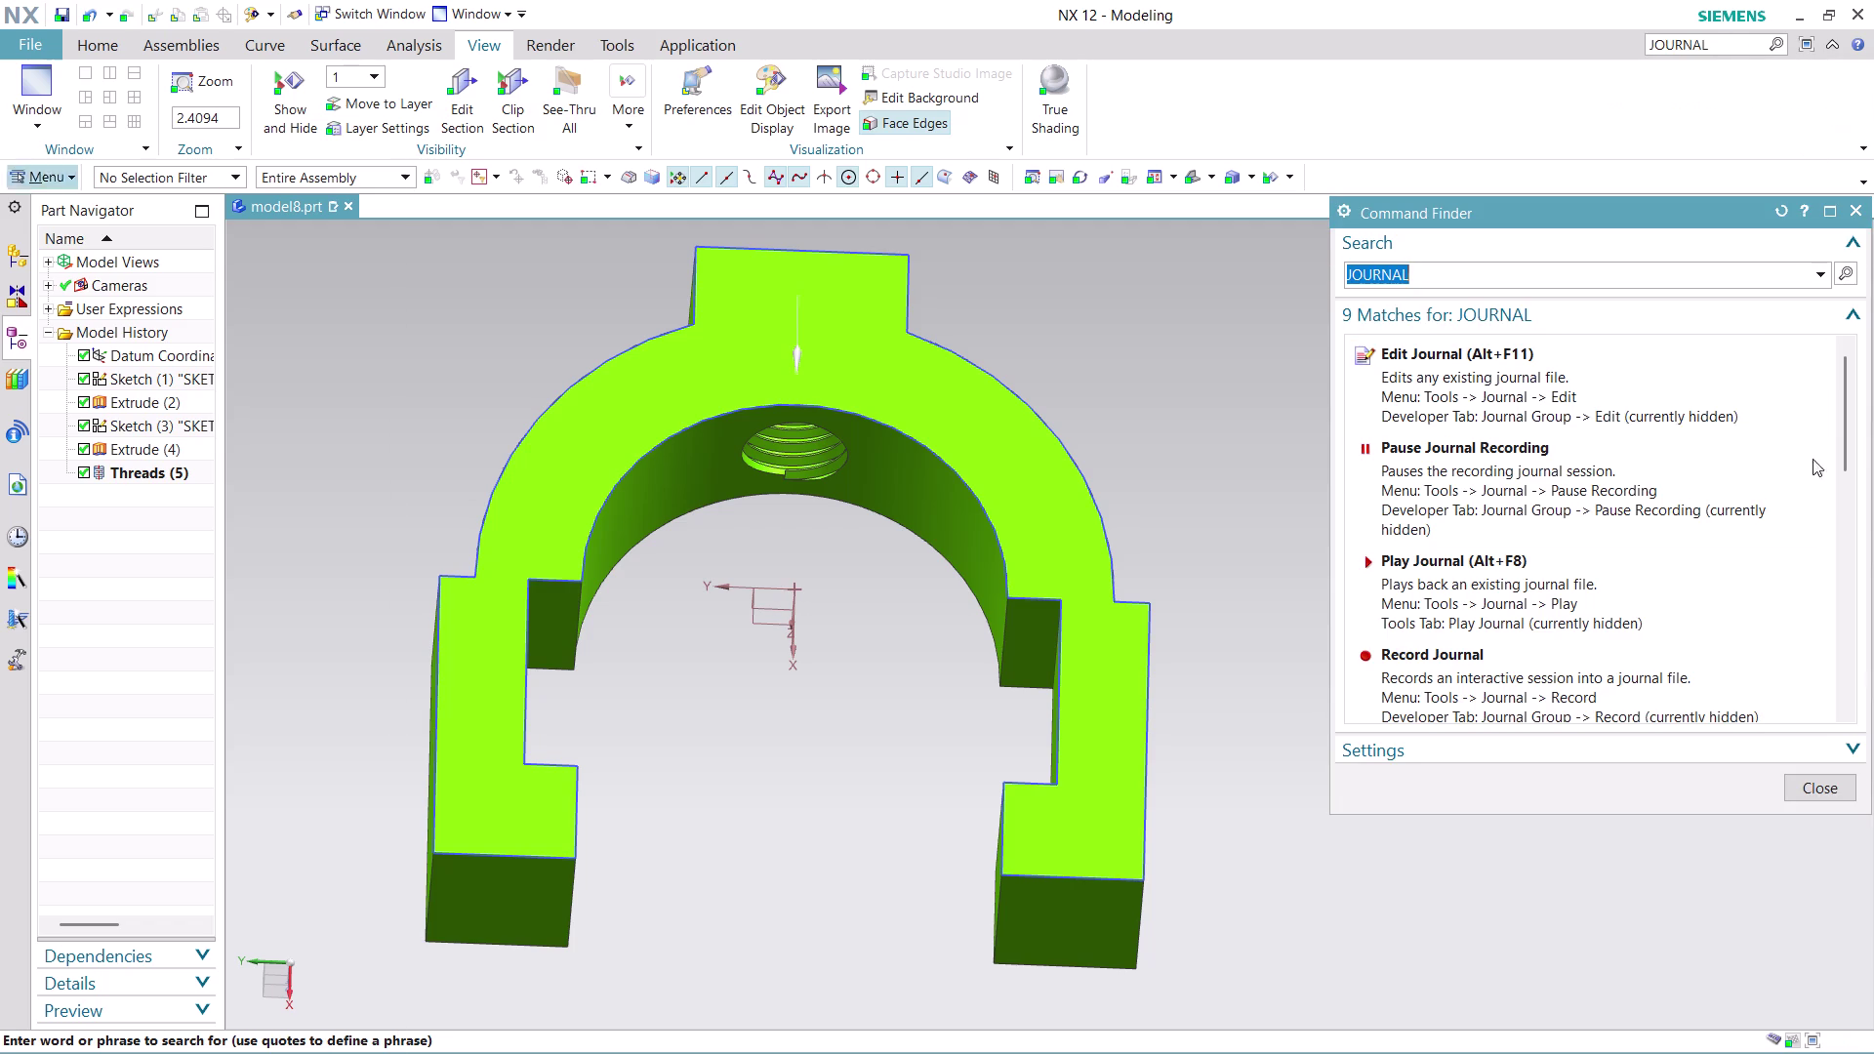
scroll(down, 3)
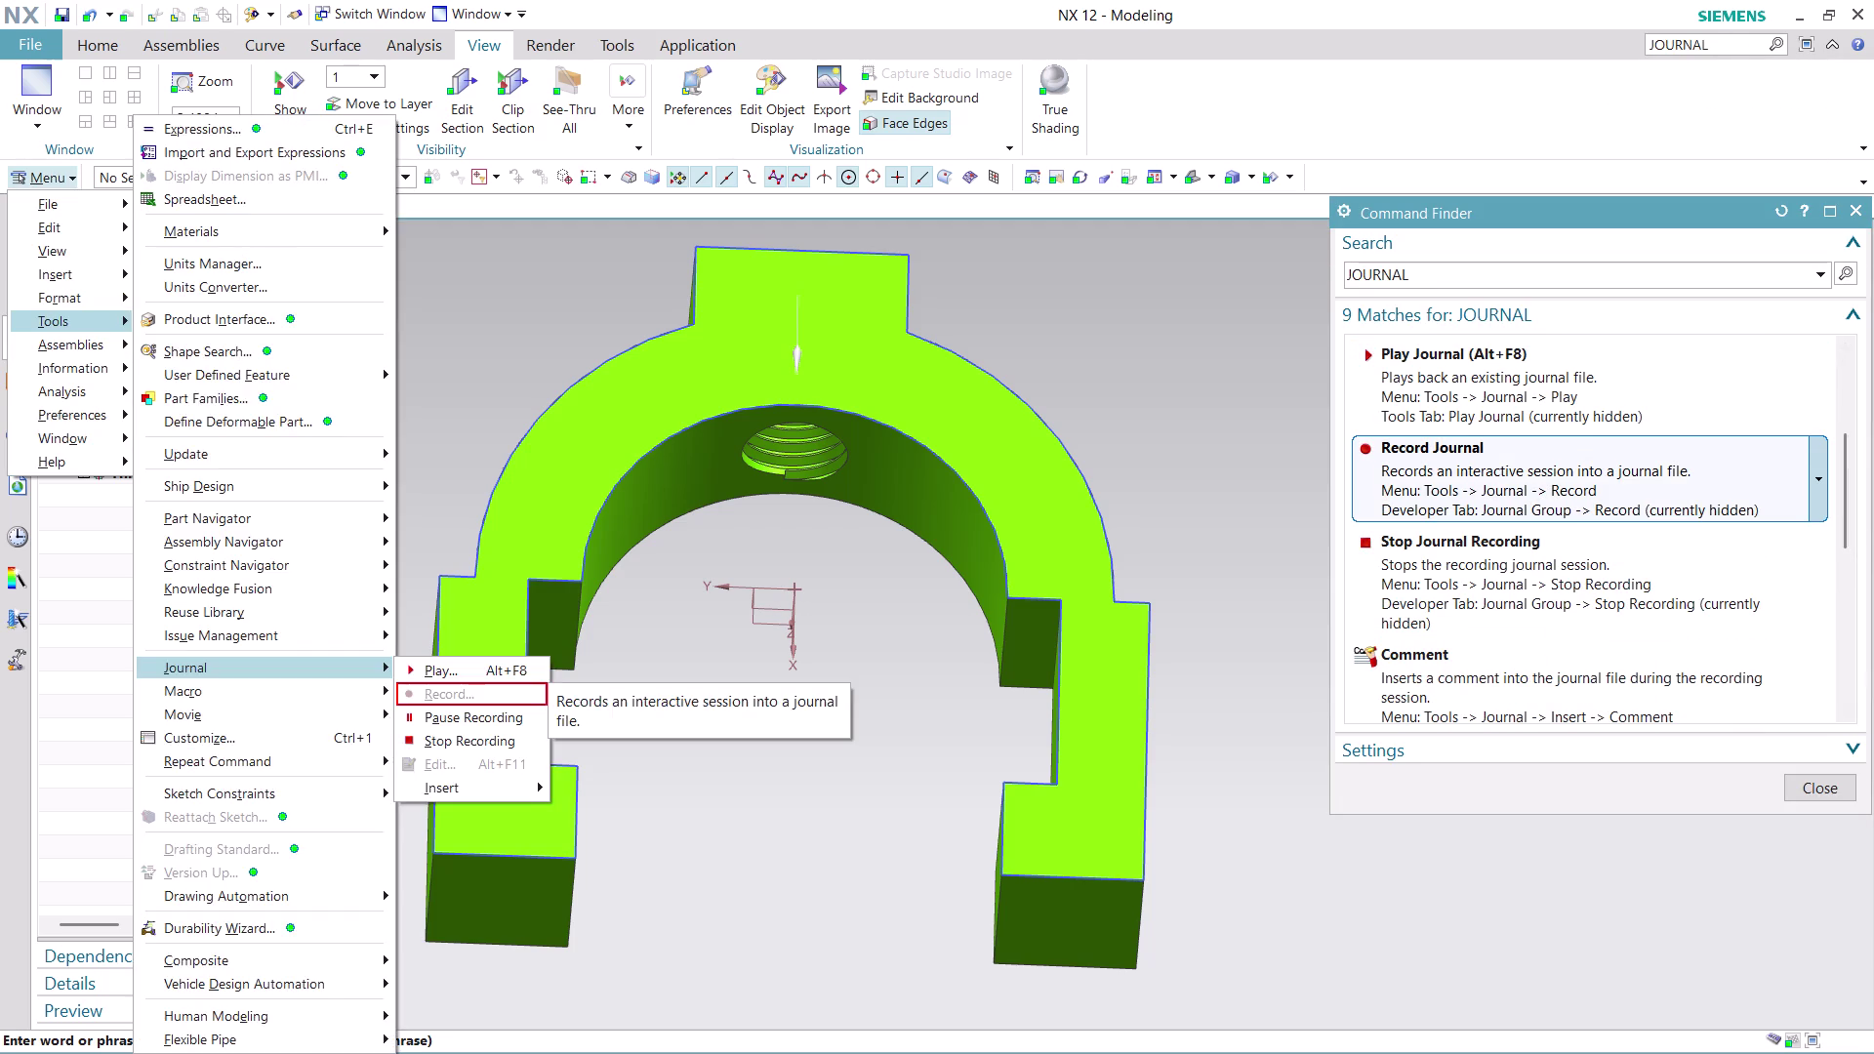
click(1463, 568)
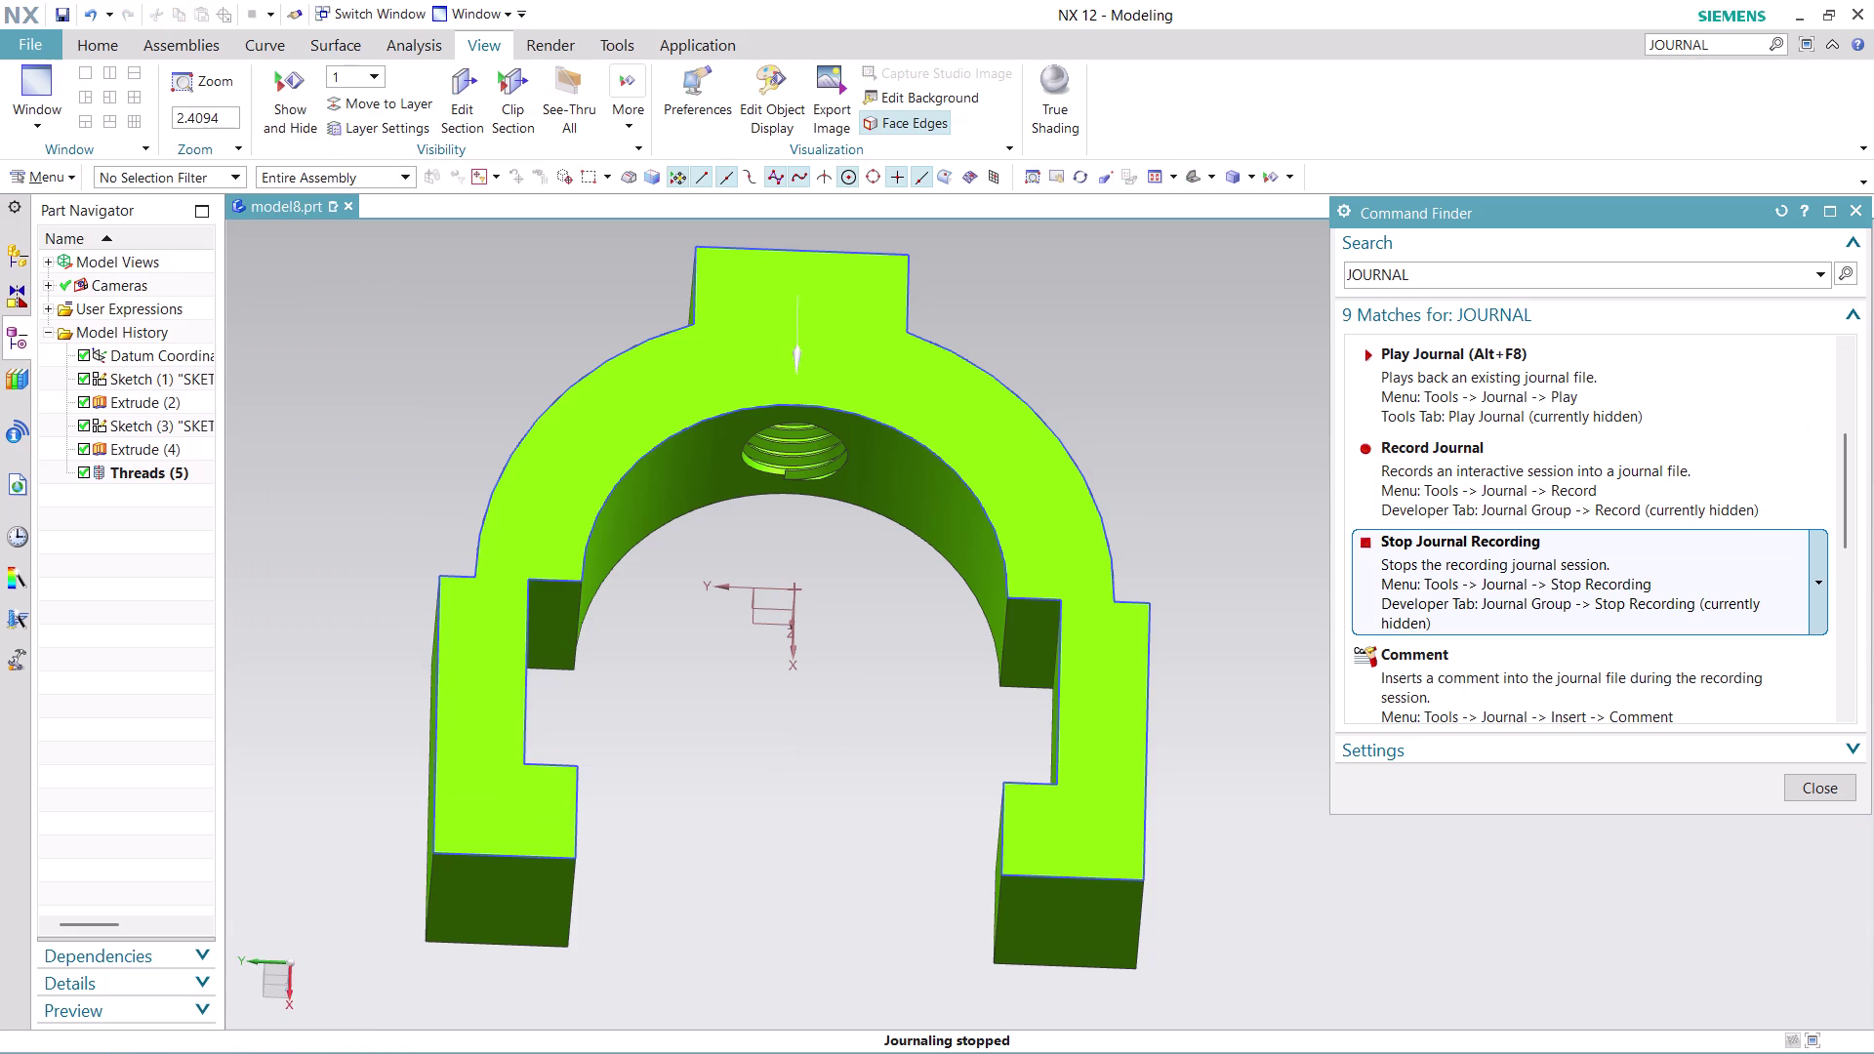
click(1464, 568)
click(1463, 568)
click(1818, 789)
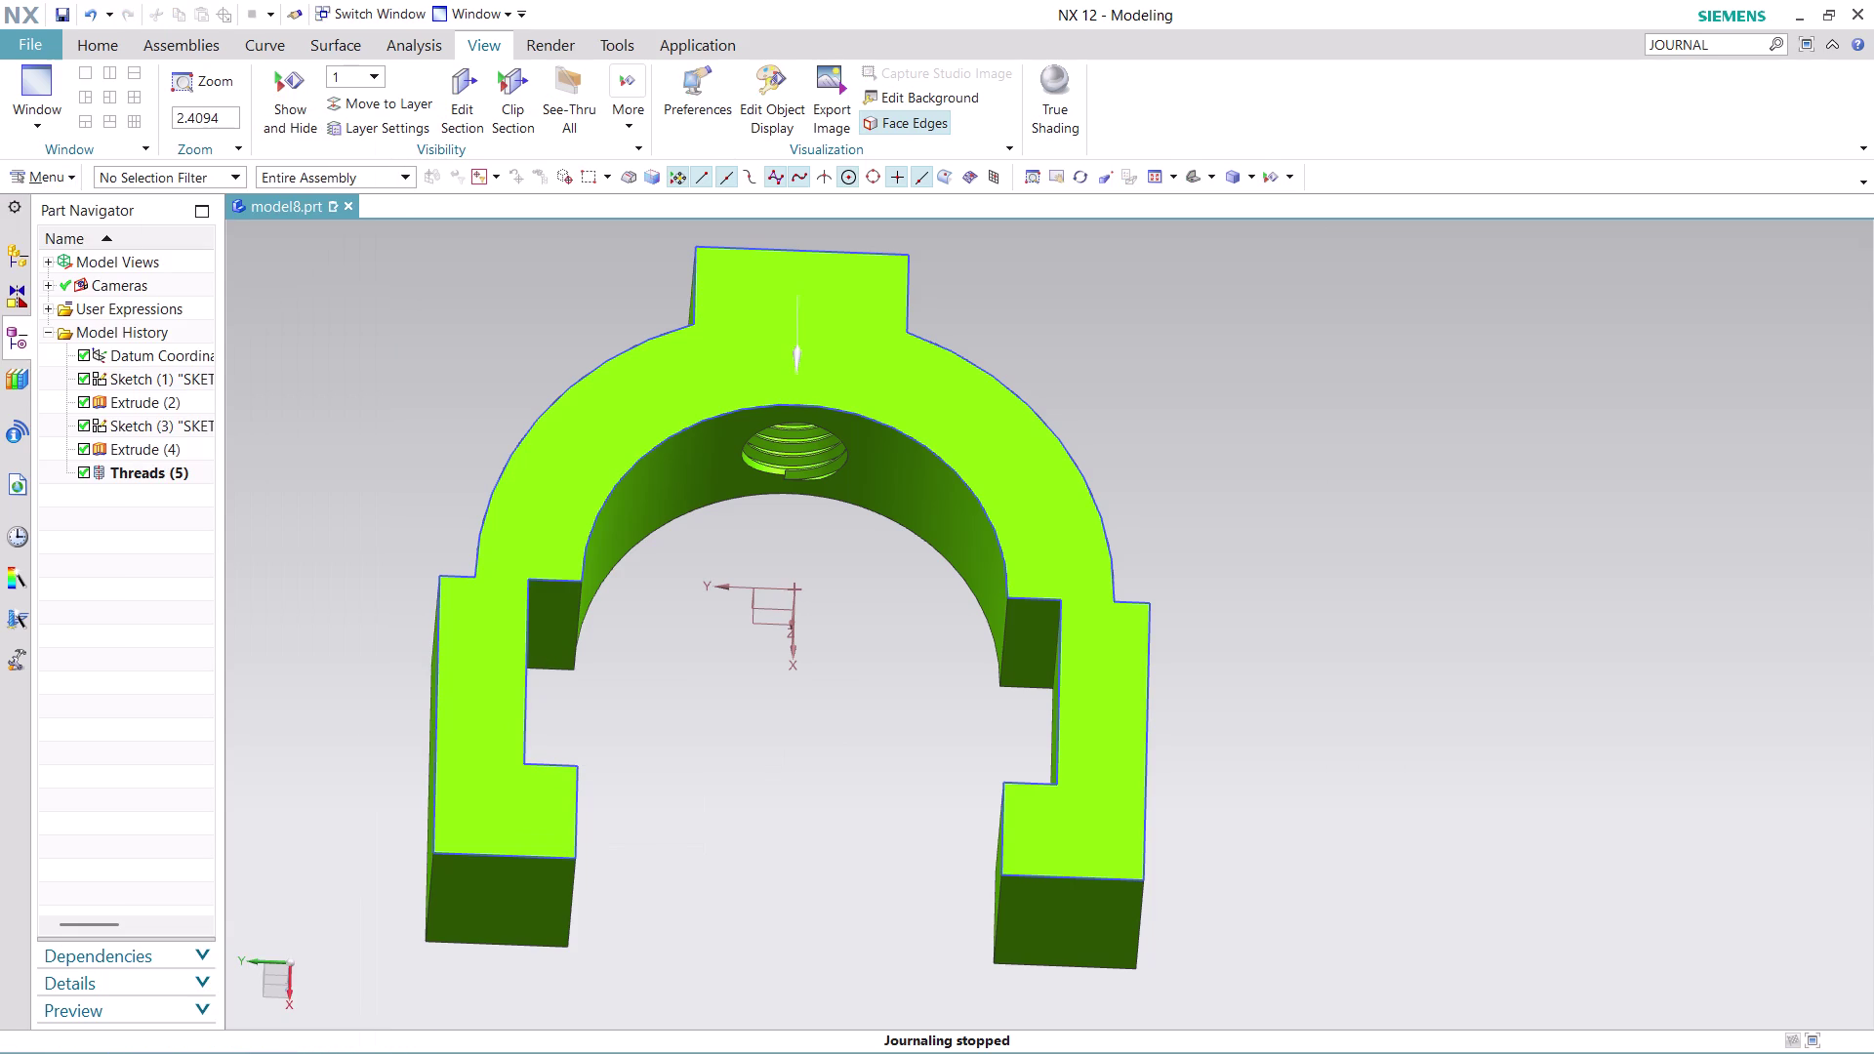
scroll(down, 3)
scroll(up, 3)
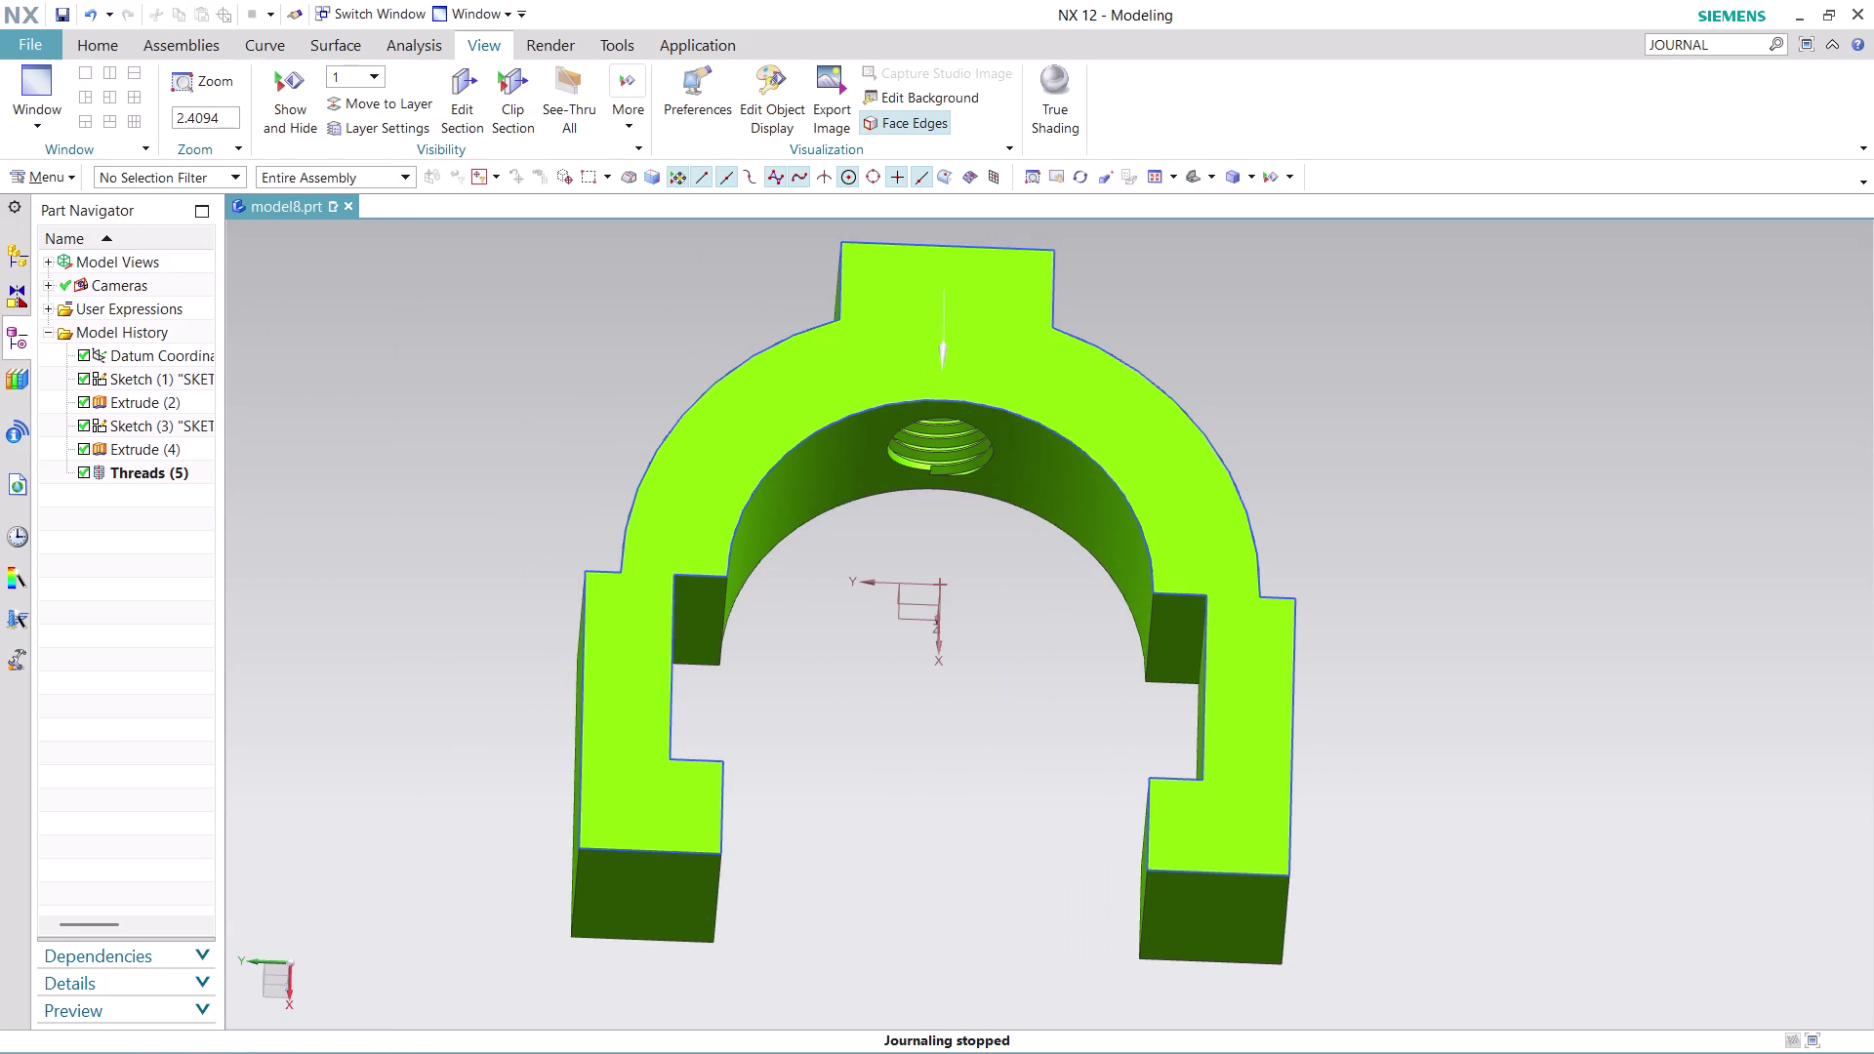
Save the part with Ctrl+S as ASSEMBLY 13 PART 3 through the Name Parts browser.
key(ctrl+s)
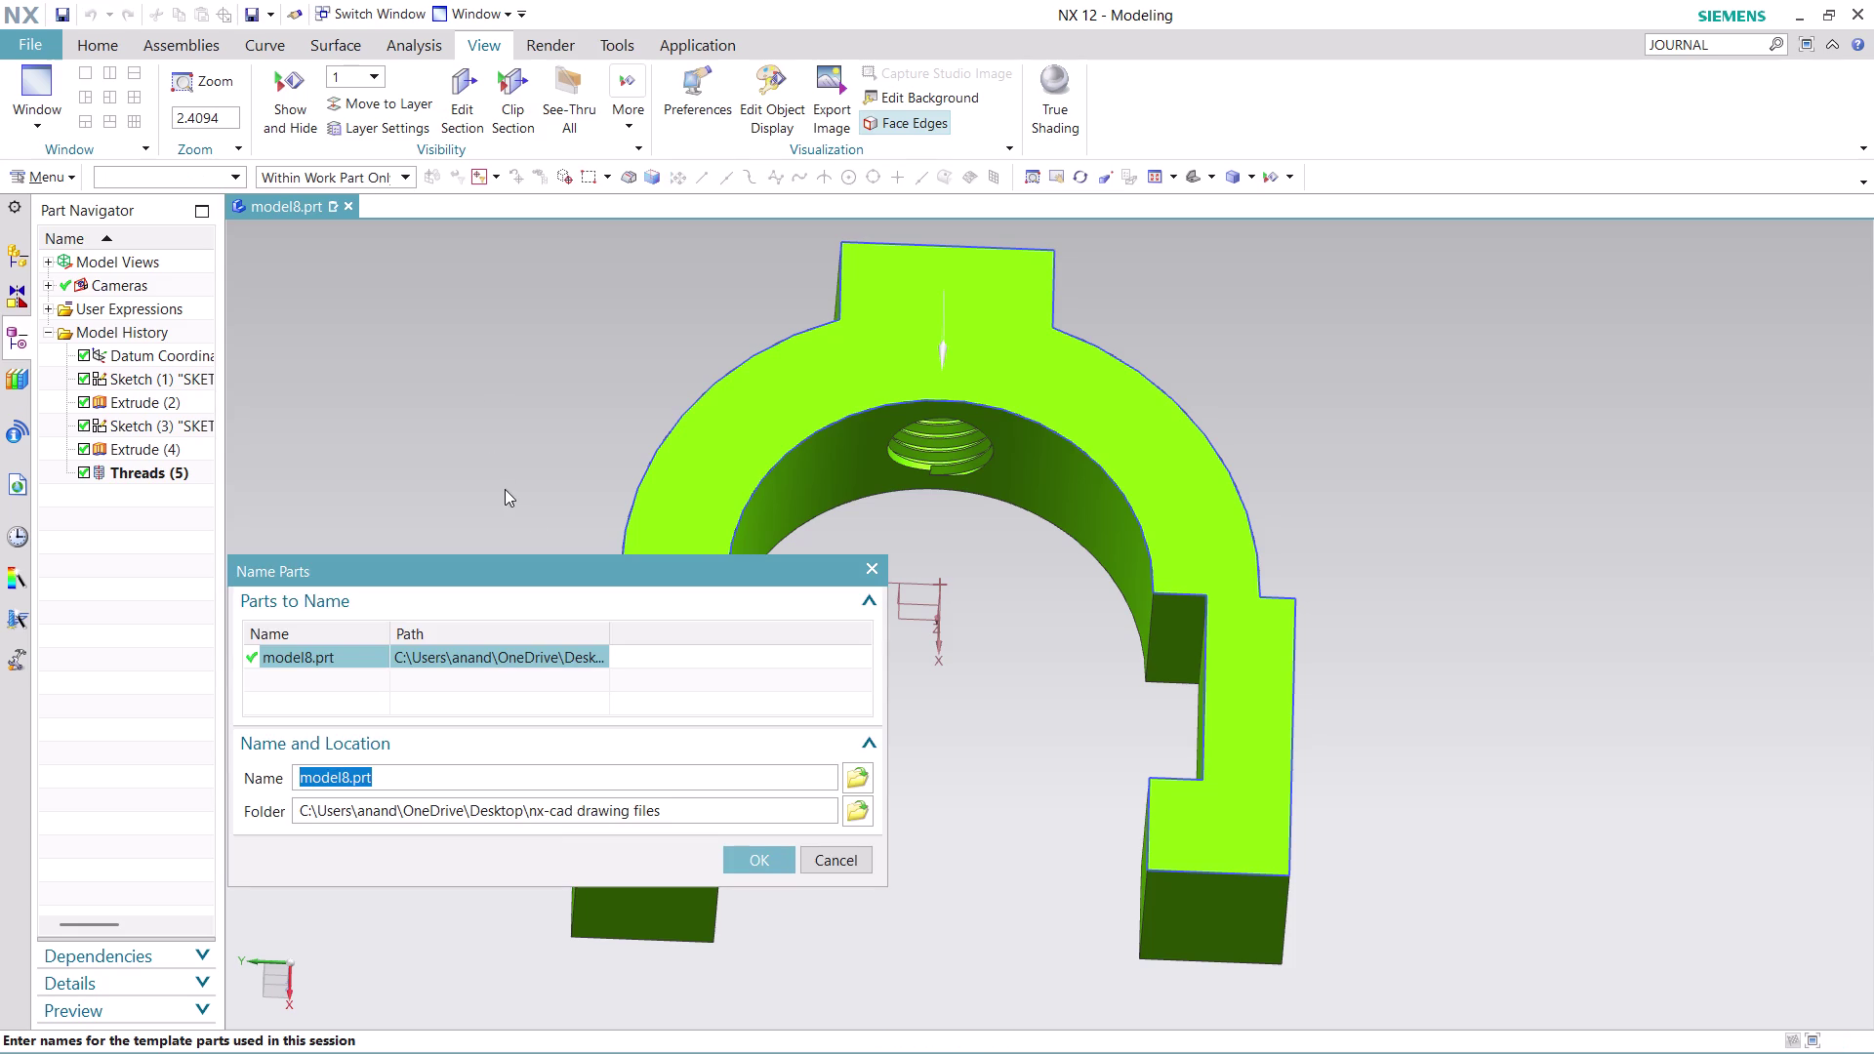
click(868, 773)
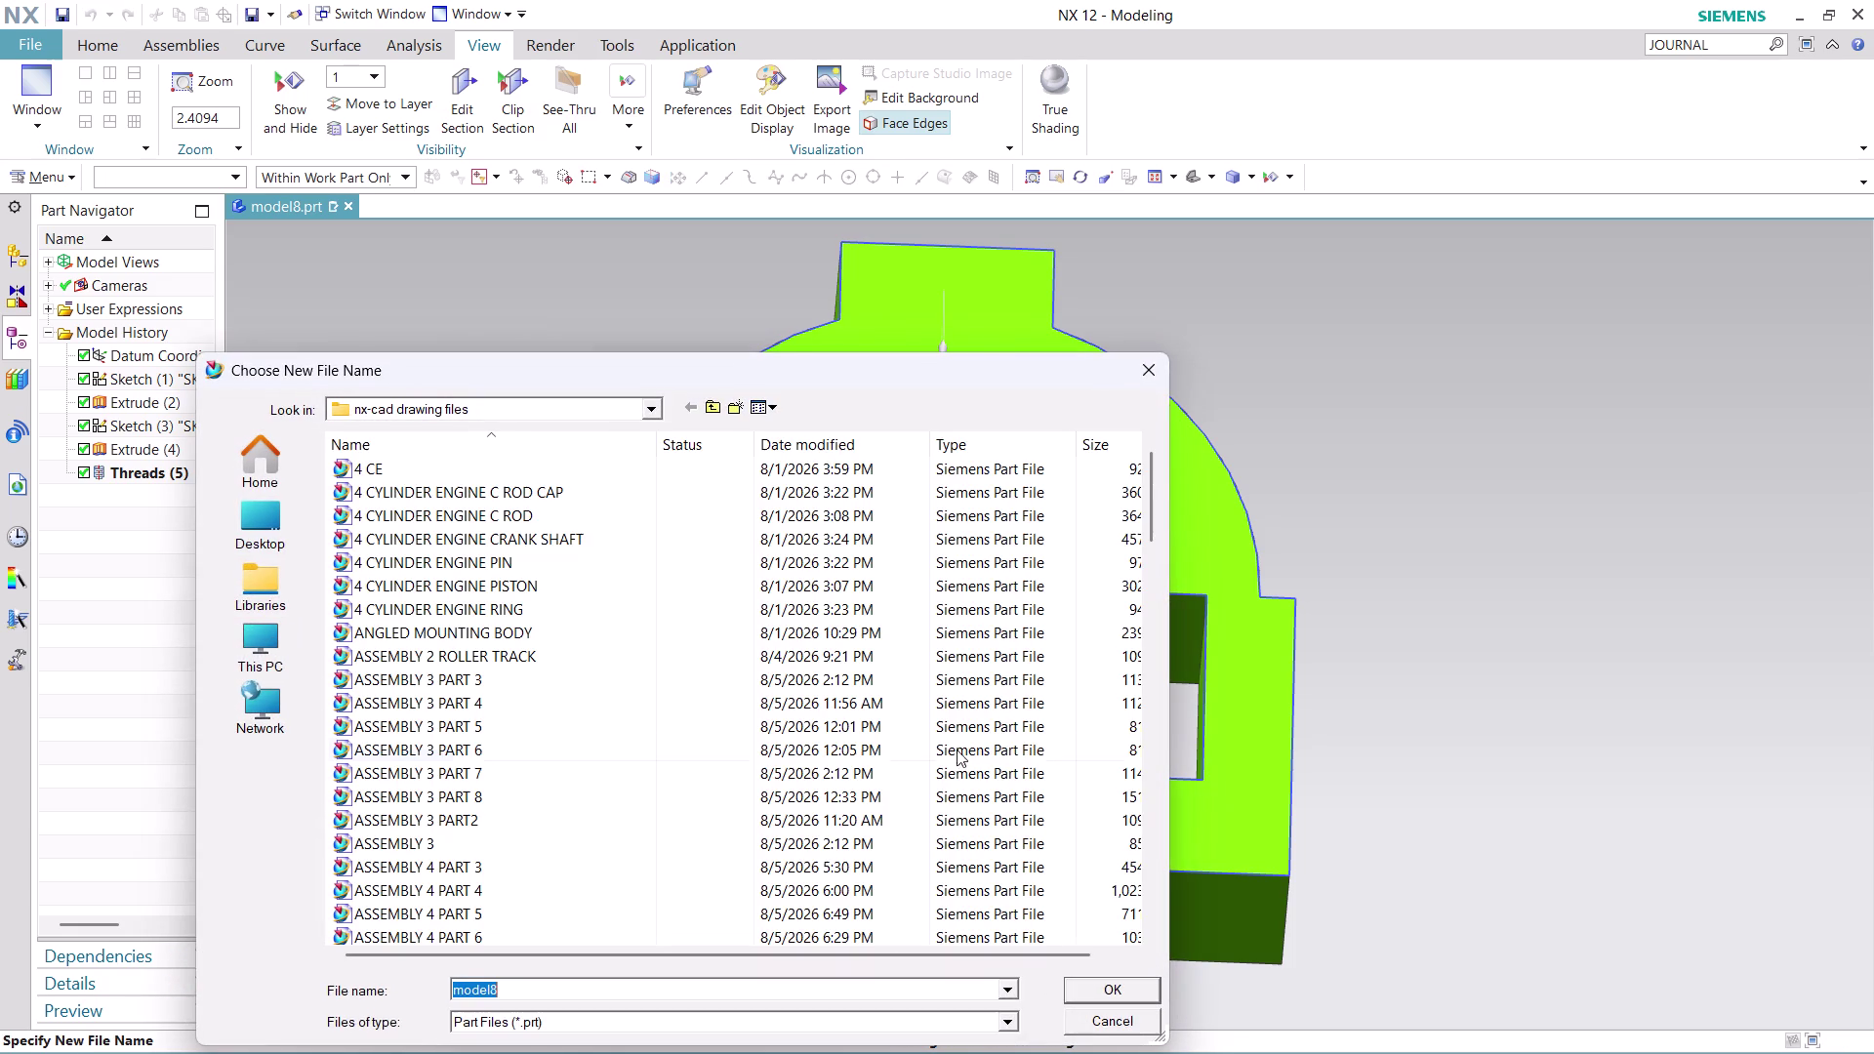
text(ASS)
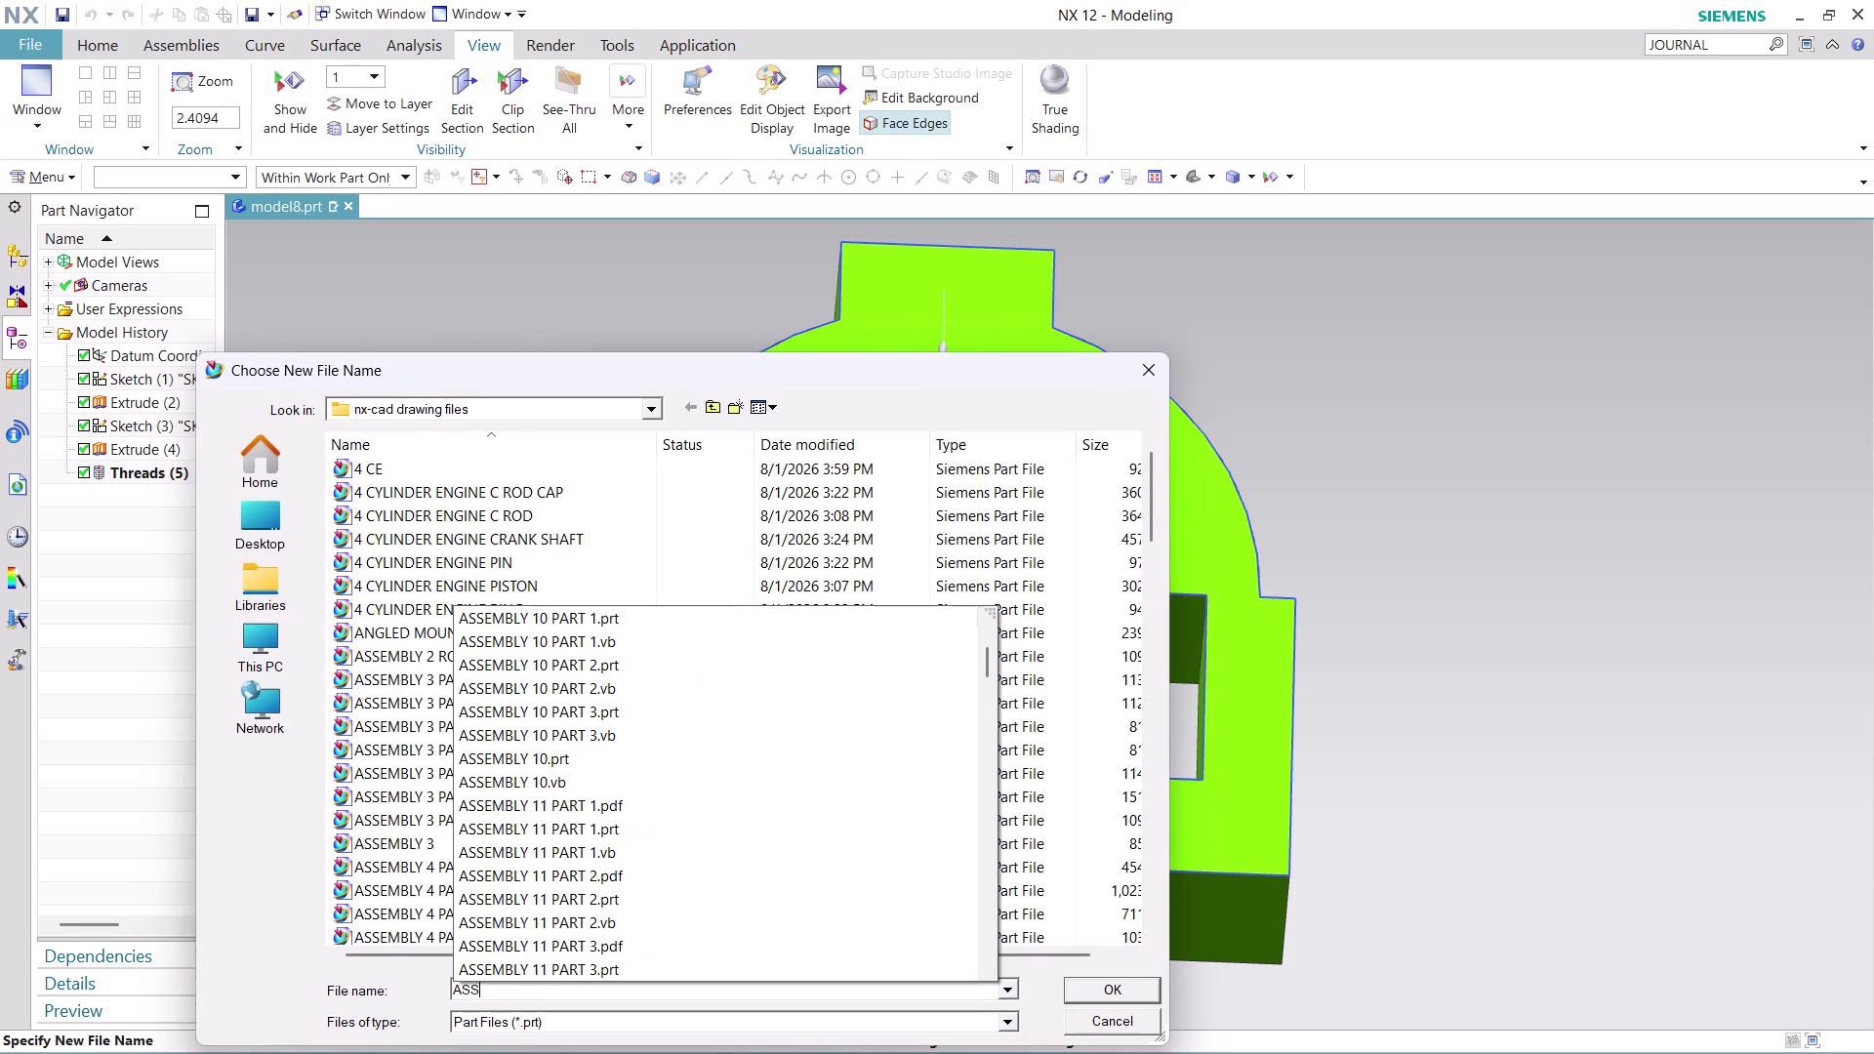
text(EMBLY)
key(space)
text(13)
key(space)
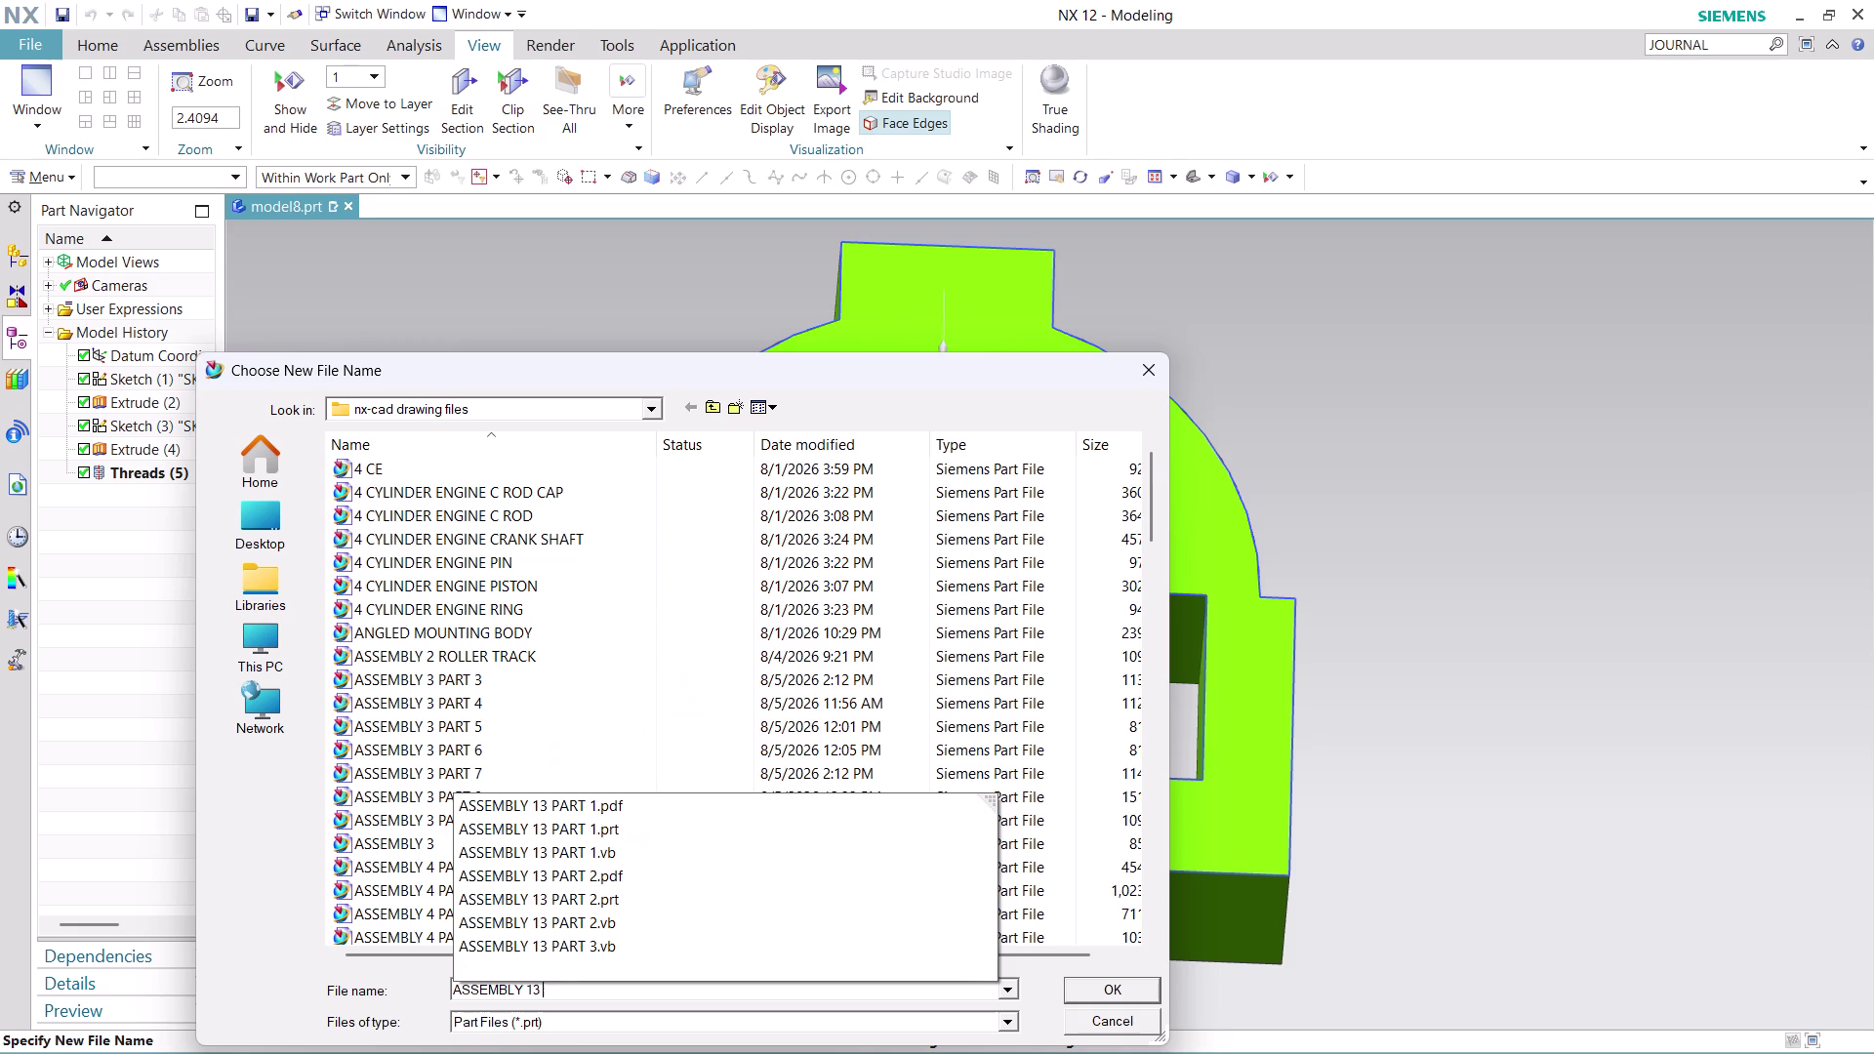
text(PART)
key(space)
text(3)
key(Return)
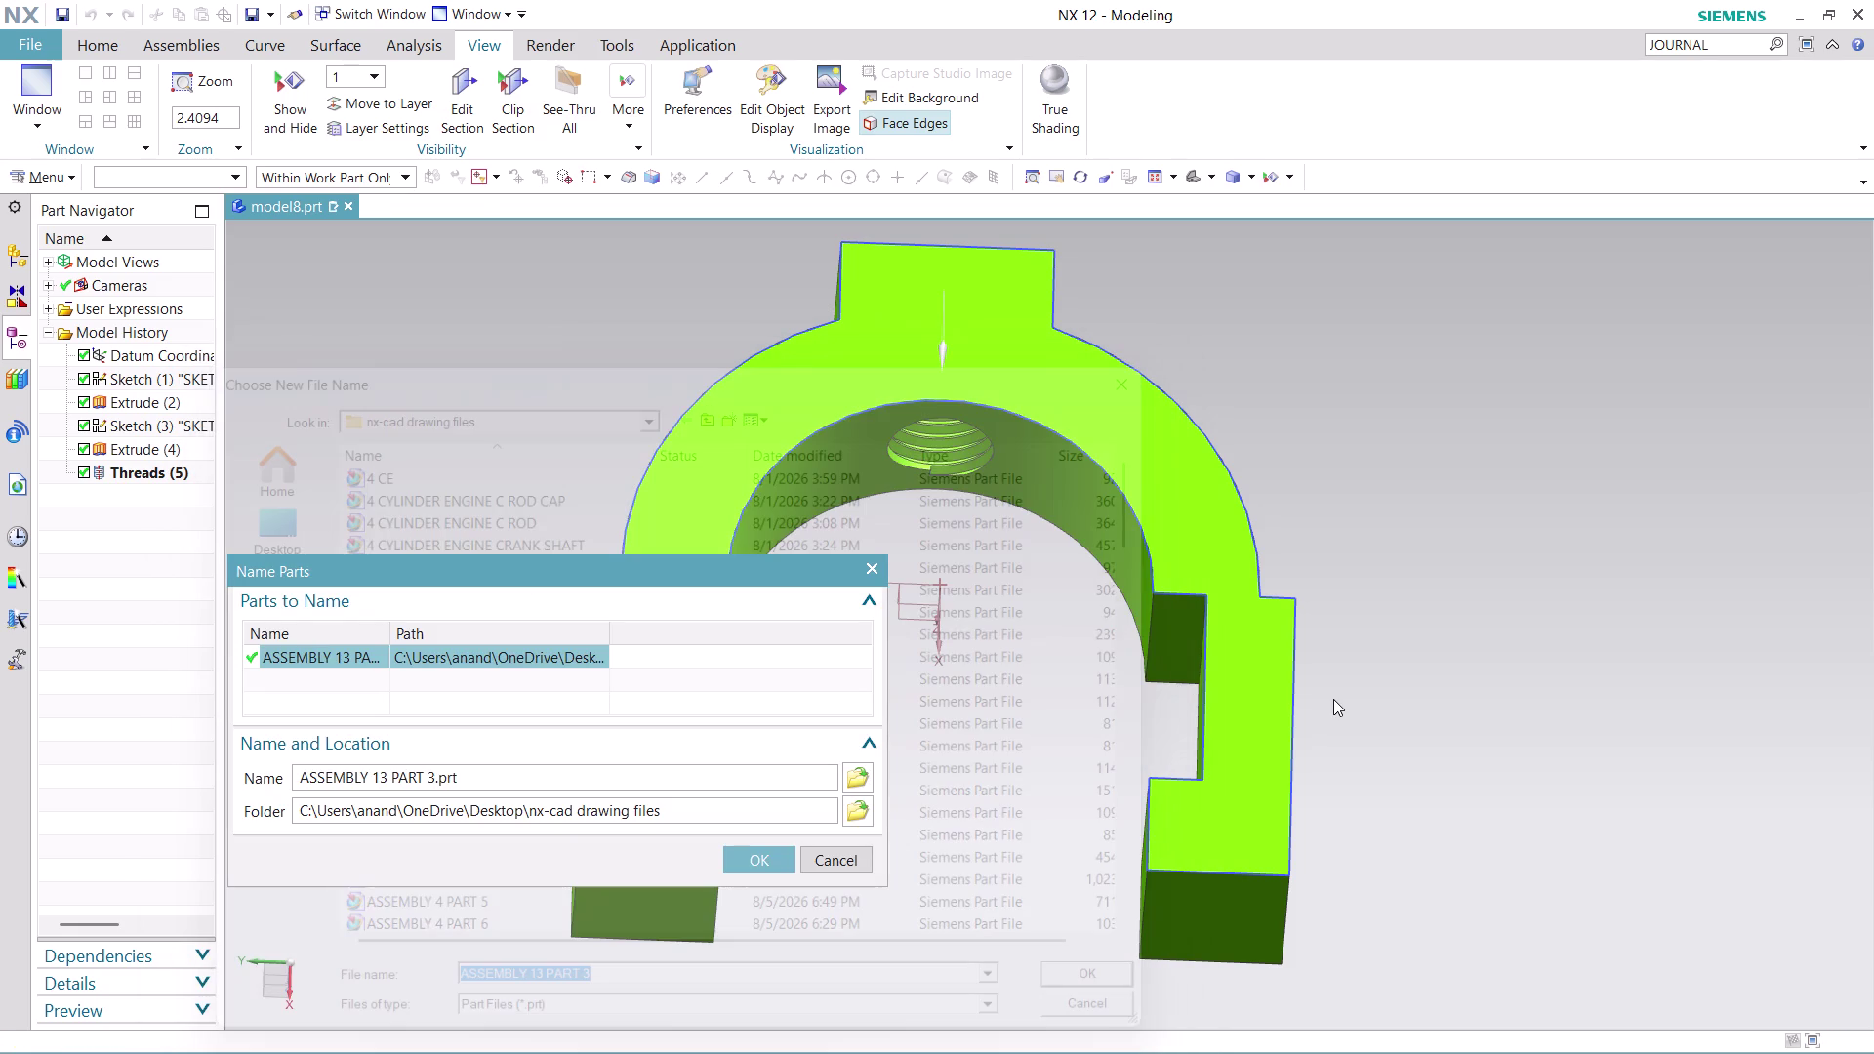
click(778, 867)
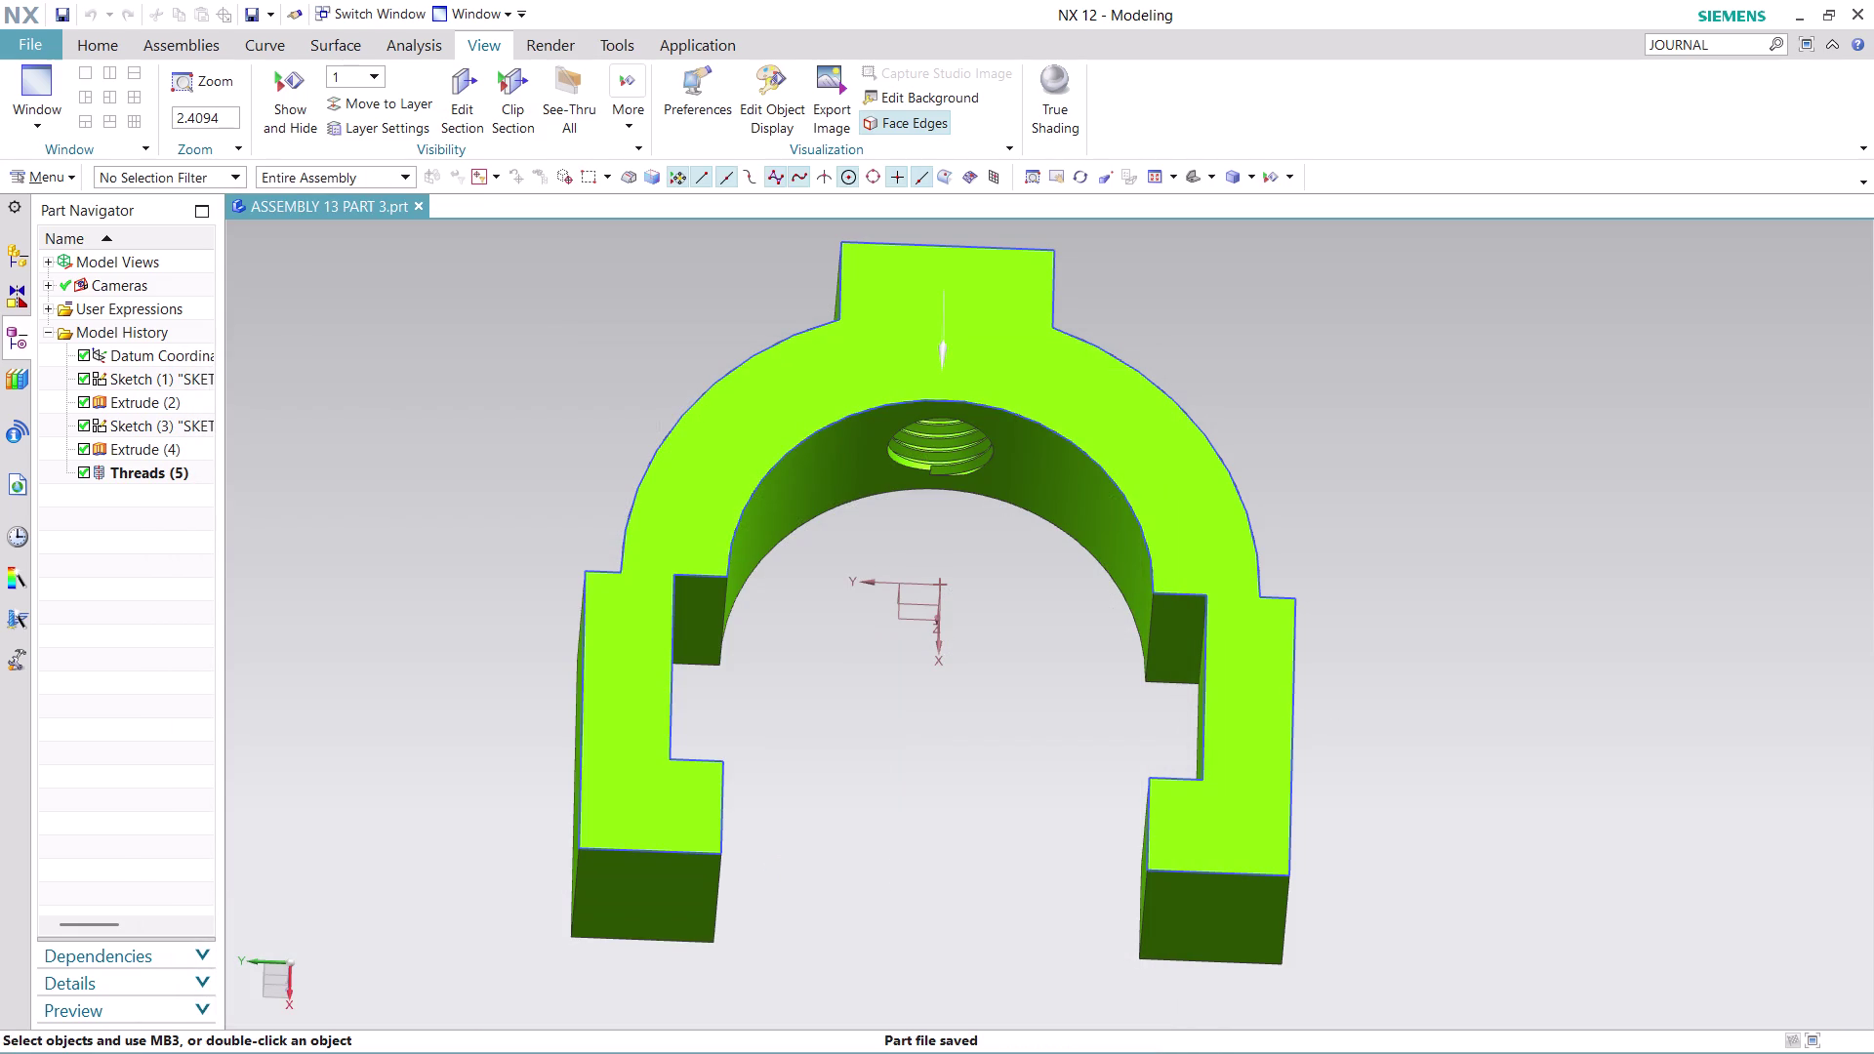
click(25, 43)
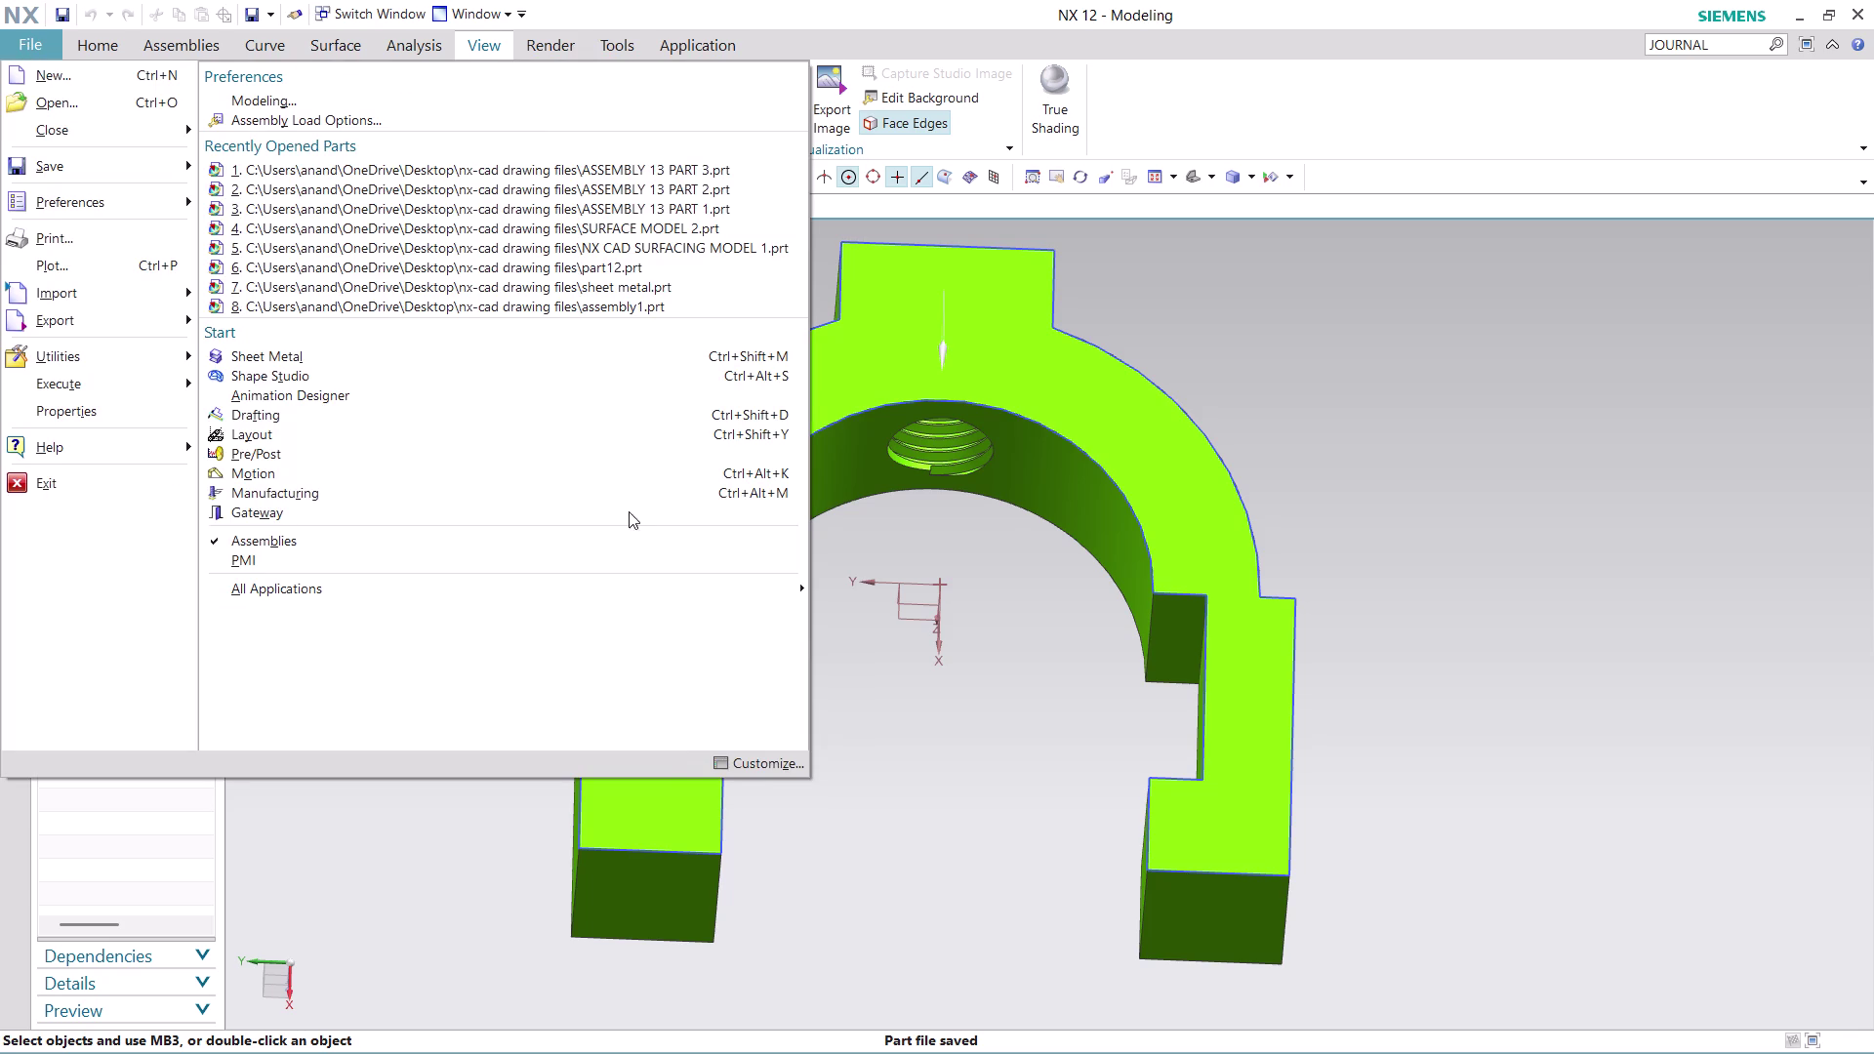
Close the File menu and orbit the clamp to an angled view of the threaded top.
click(1350, 492)
middle_drag(1331, 470, 1191, 589)
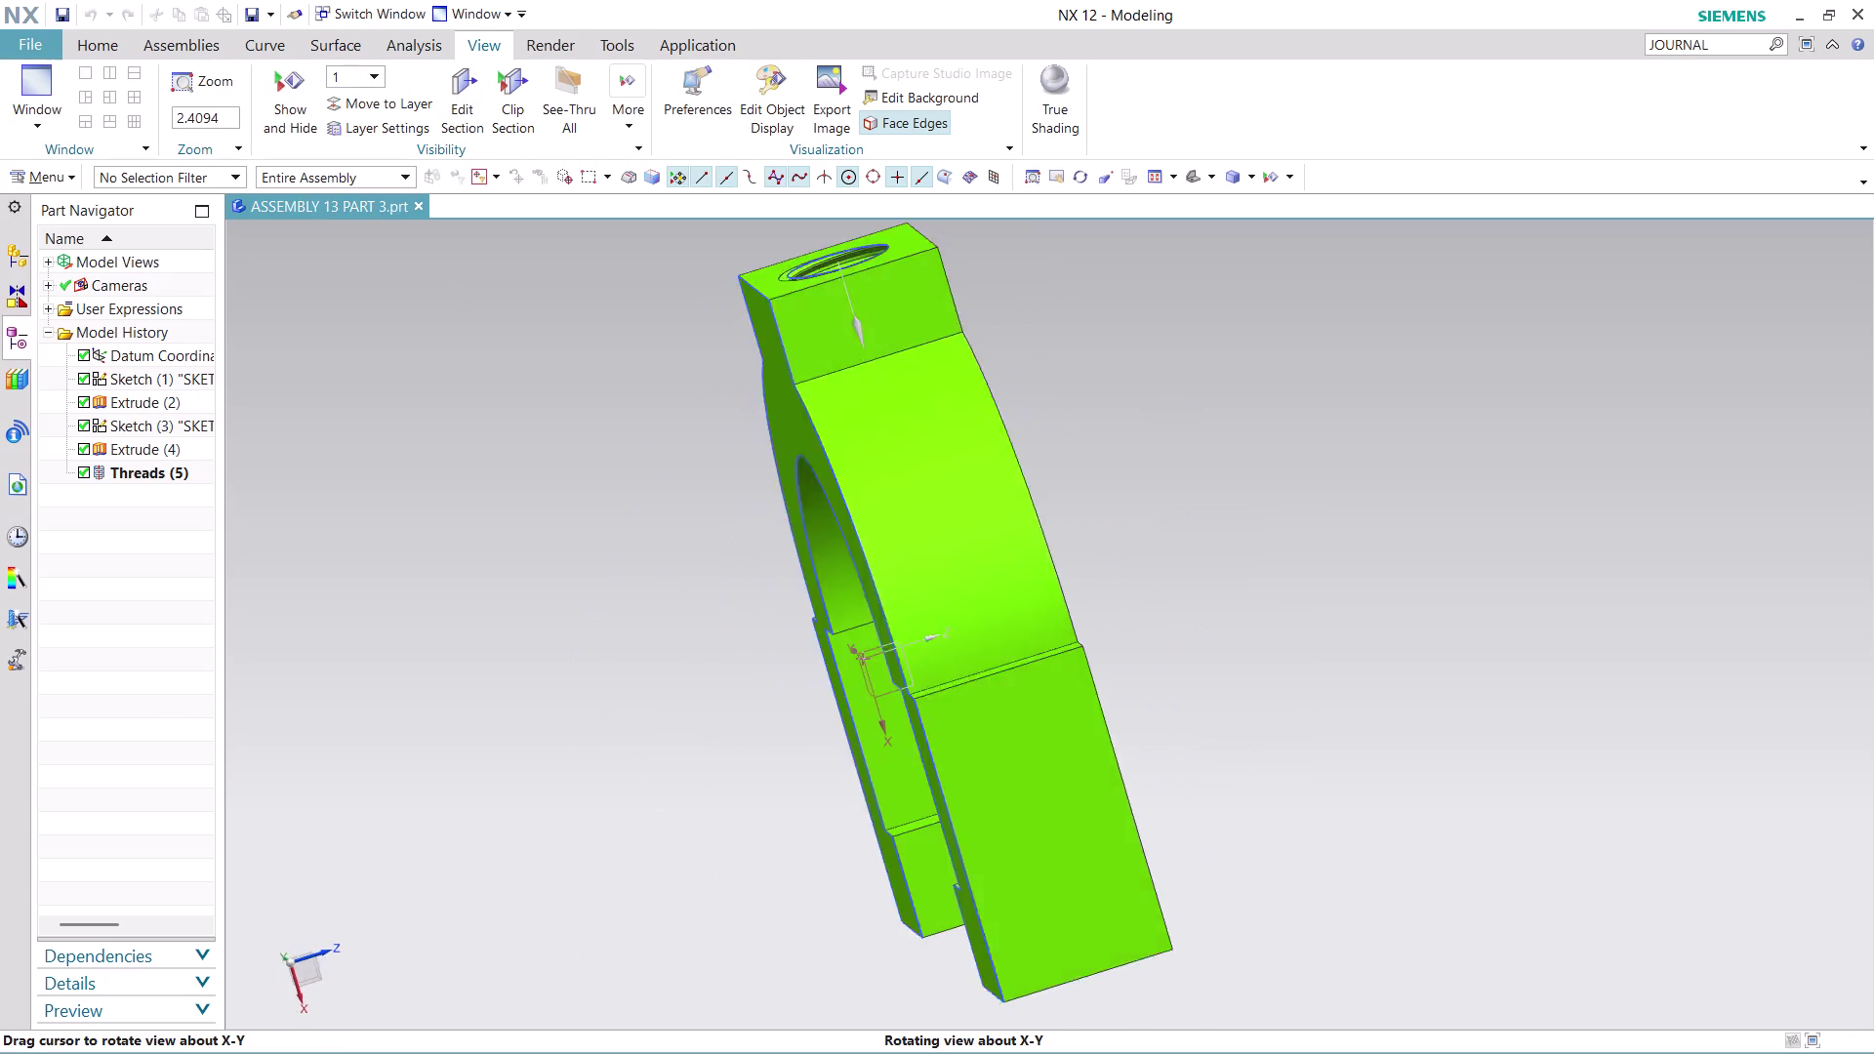
middle_drag(1191, 590, 1257, 611)
scroll(down, 3)
scroll(up, 3)
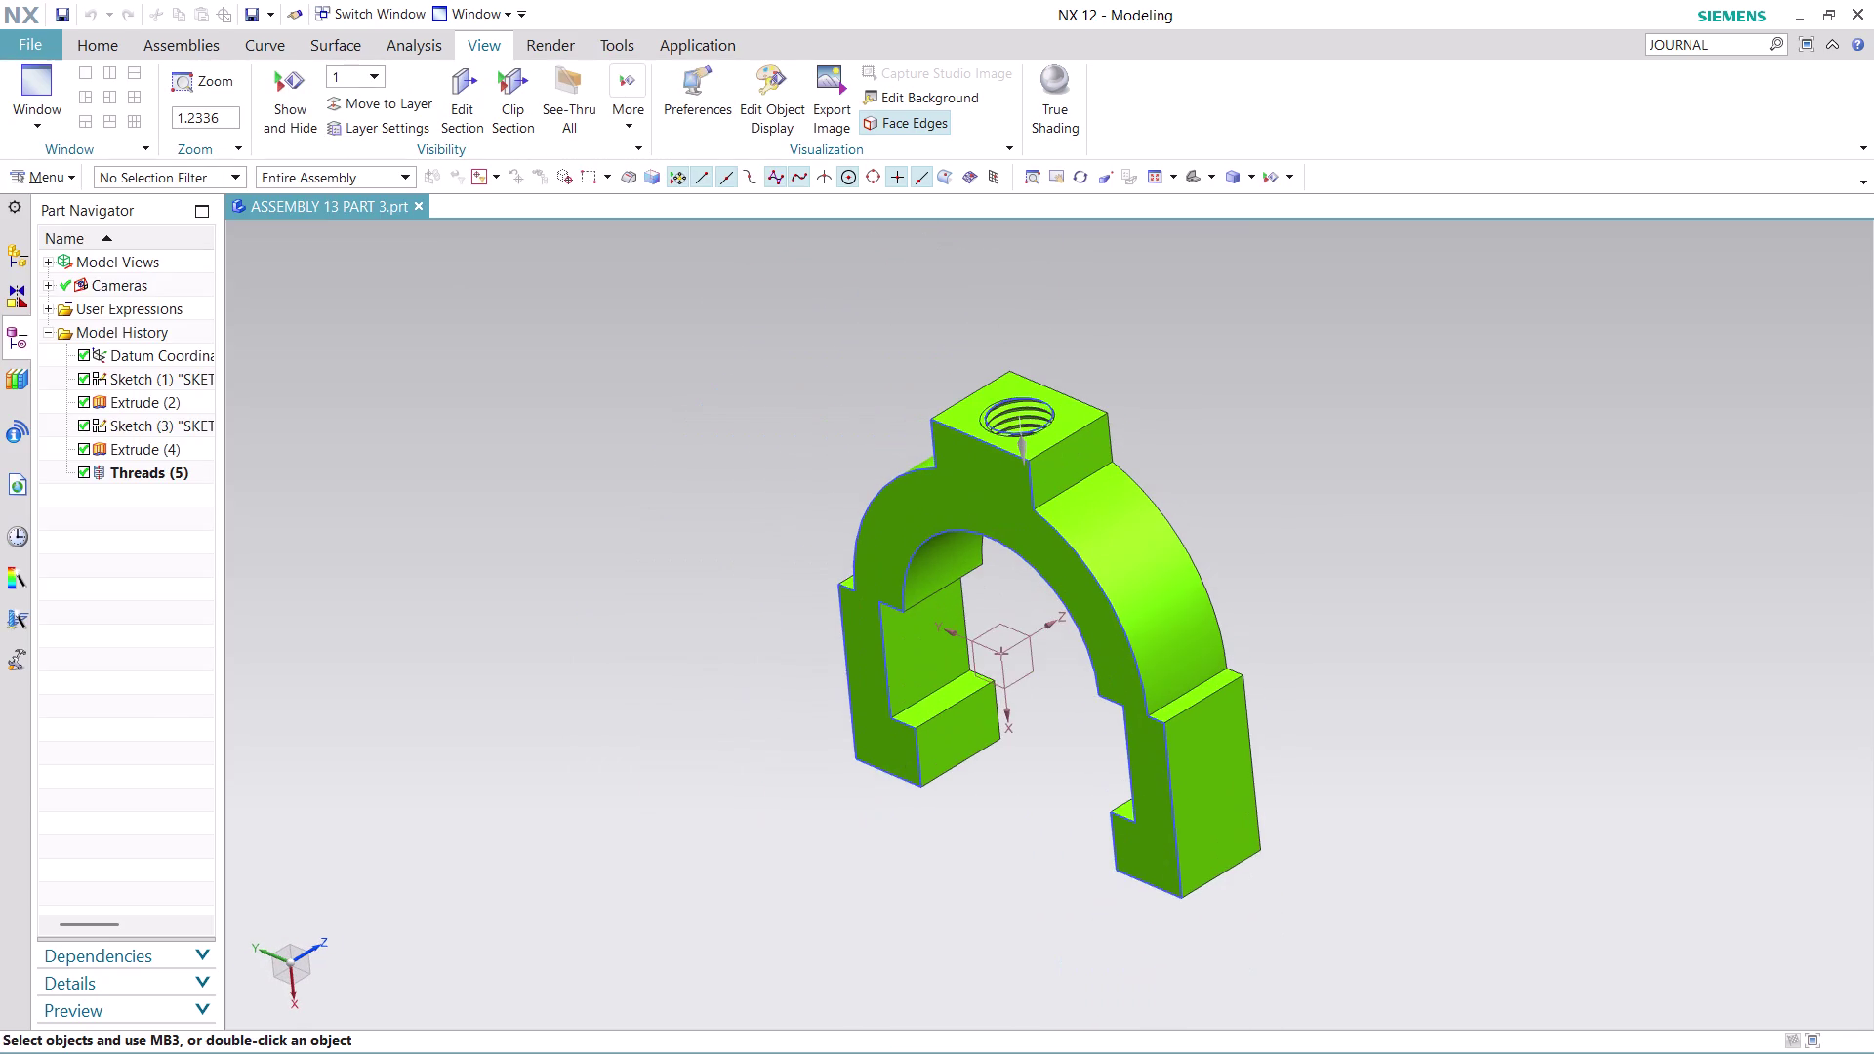
scroll(up, 3)
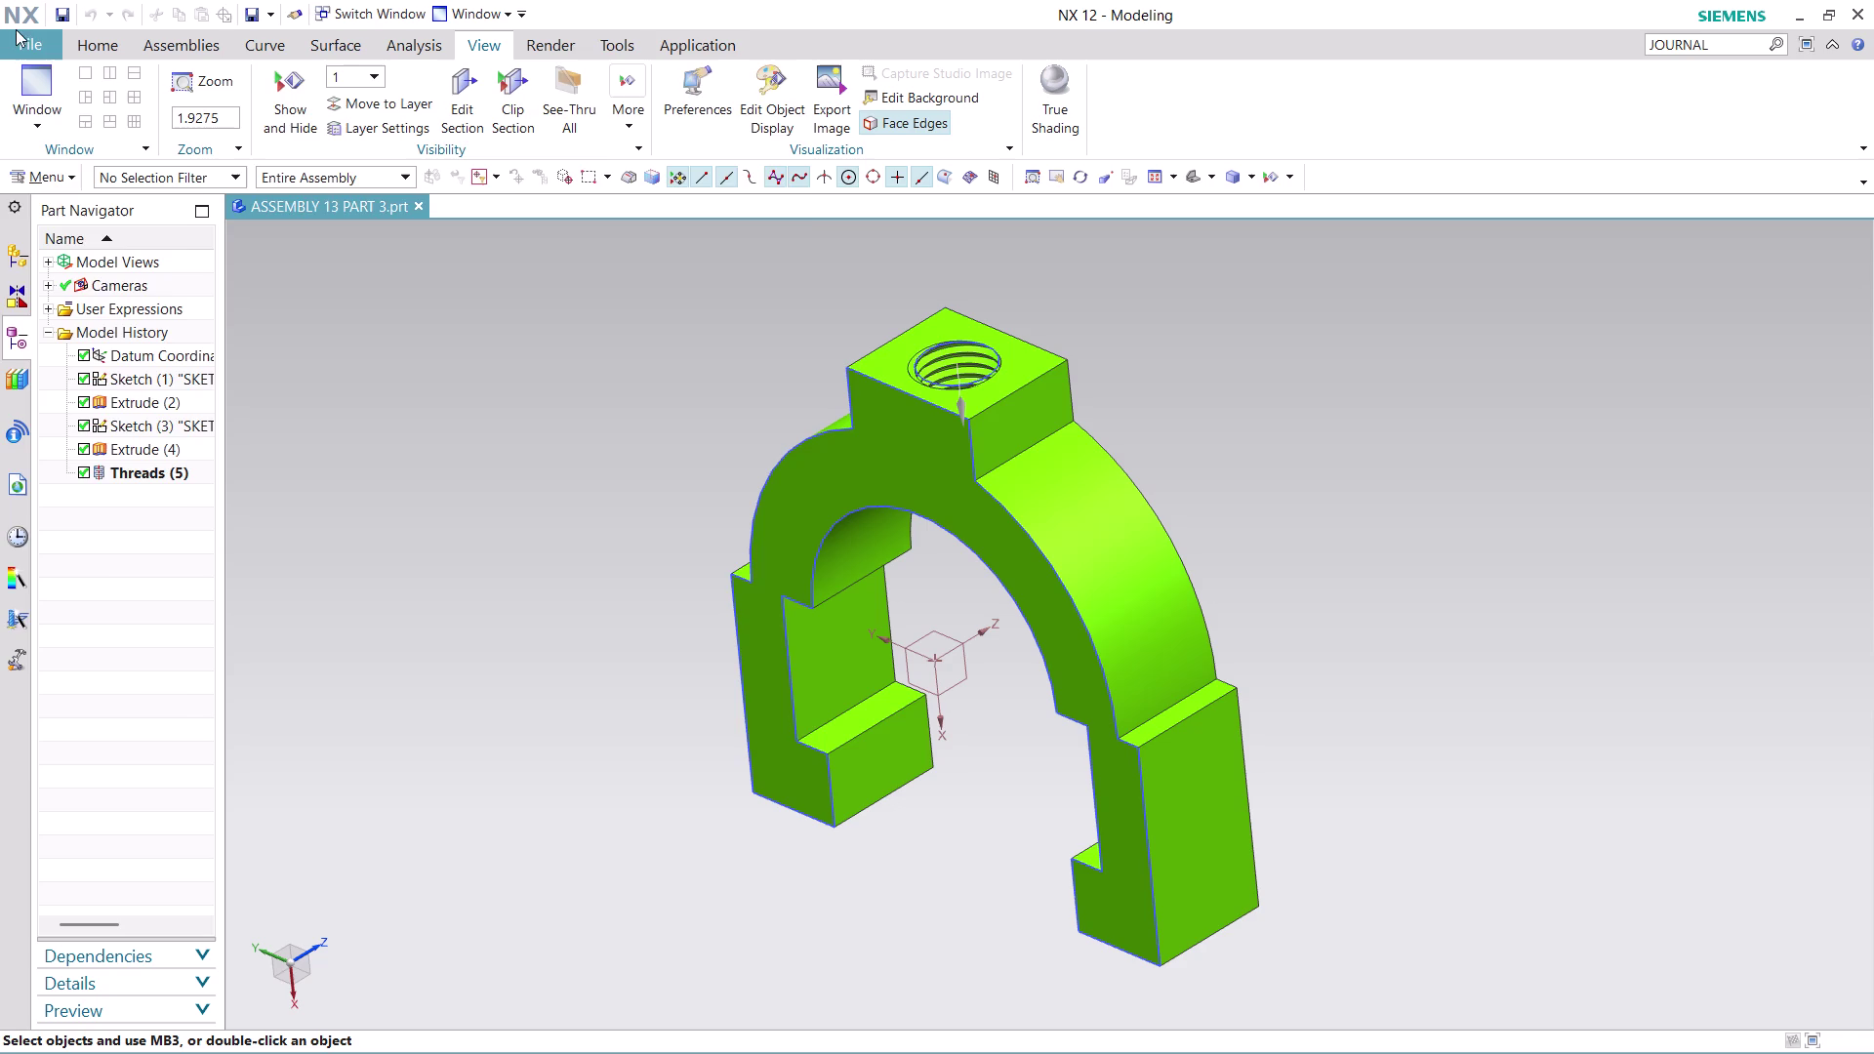
click(27, 41)
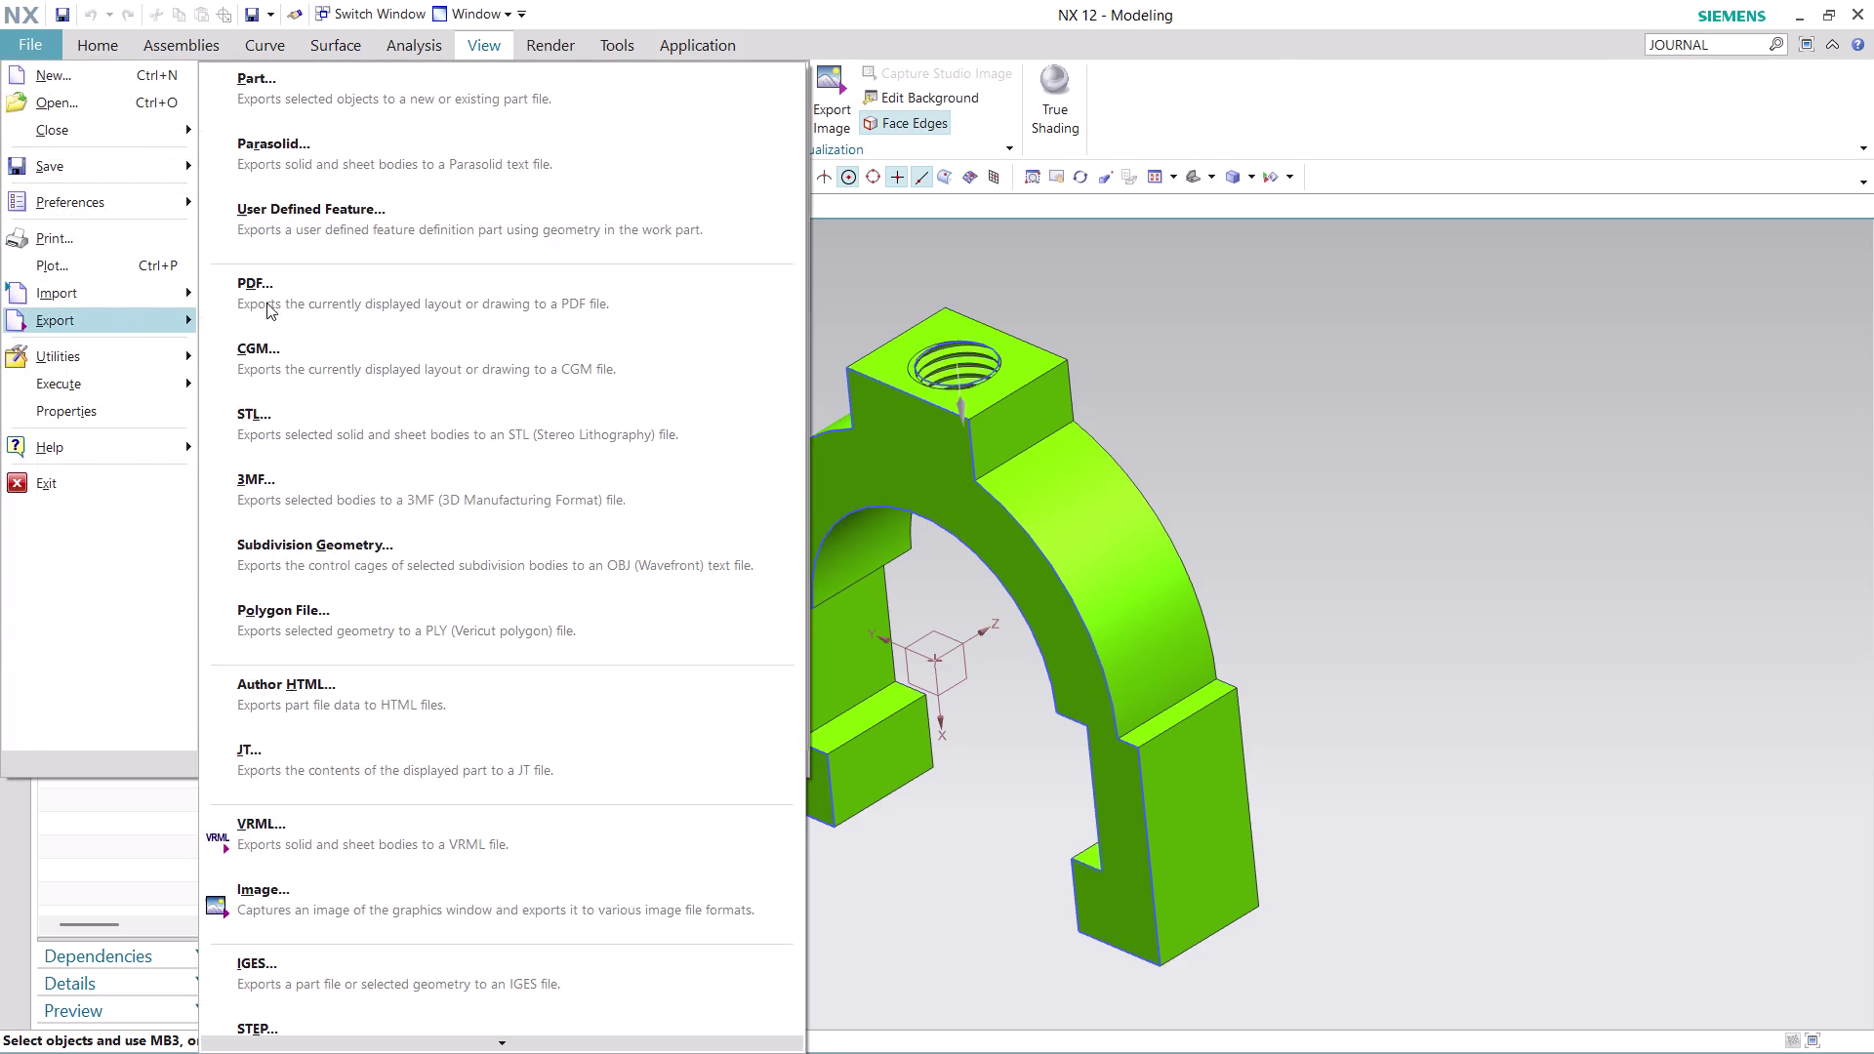
Export the display to PDF, renaming the file to ASSEMBLY 13 PART 3.
click(351, 294)
click(1603, 340)
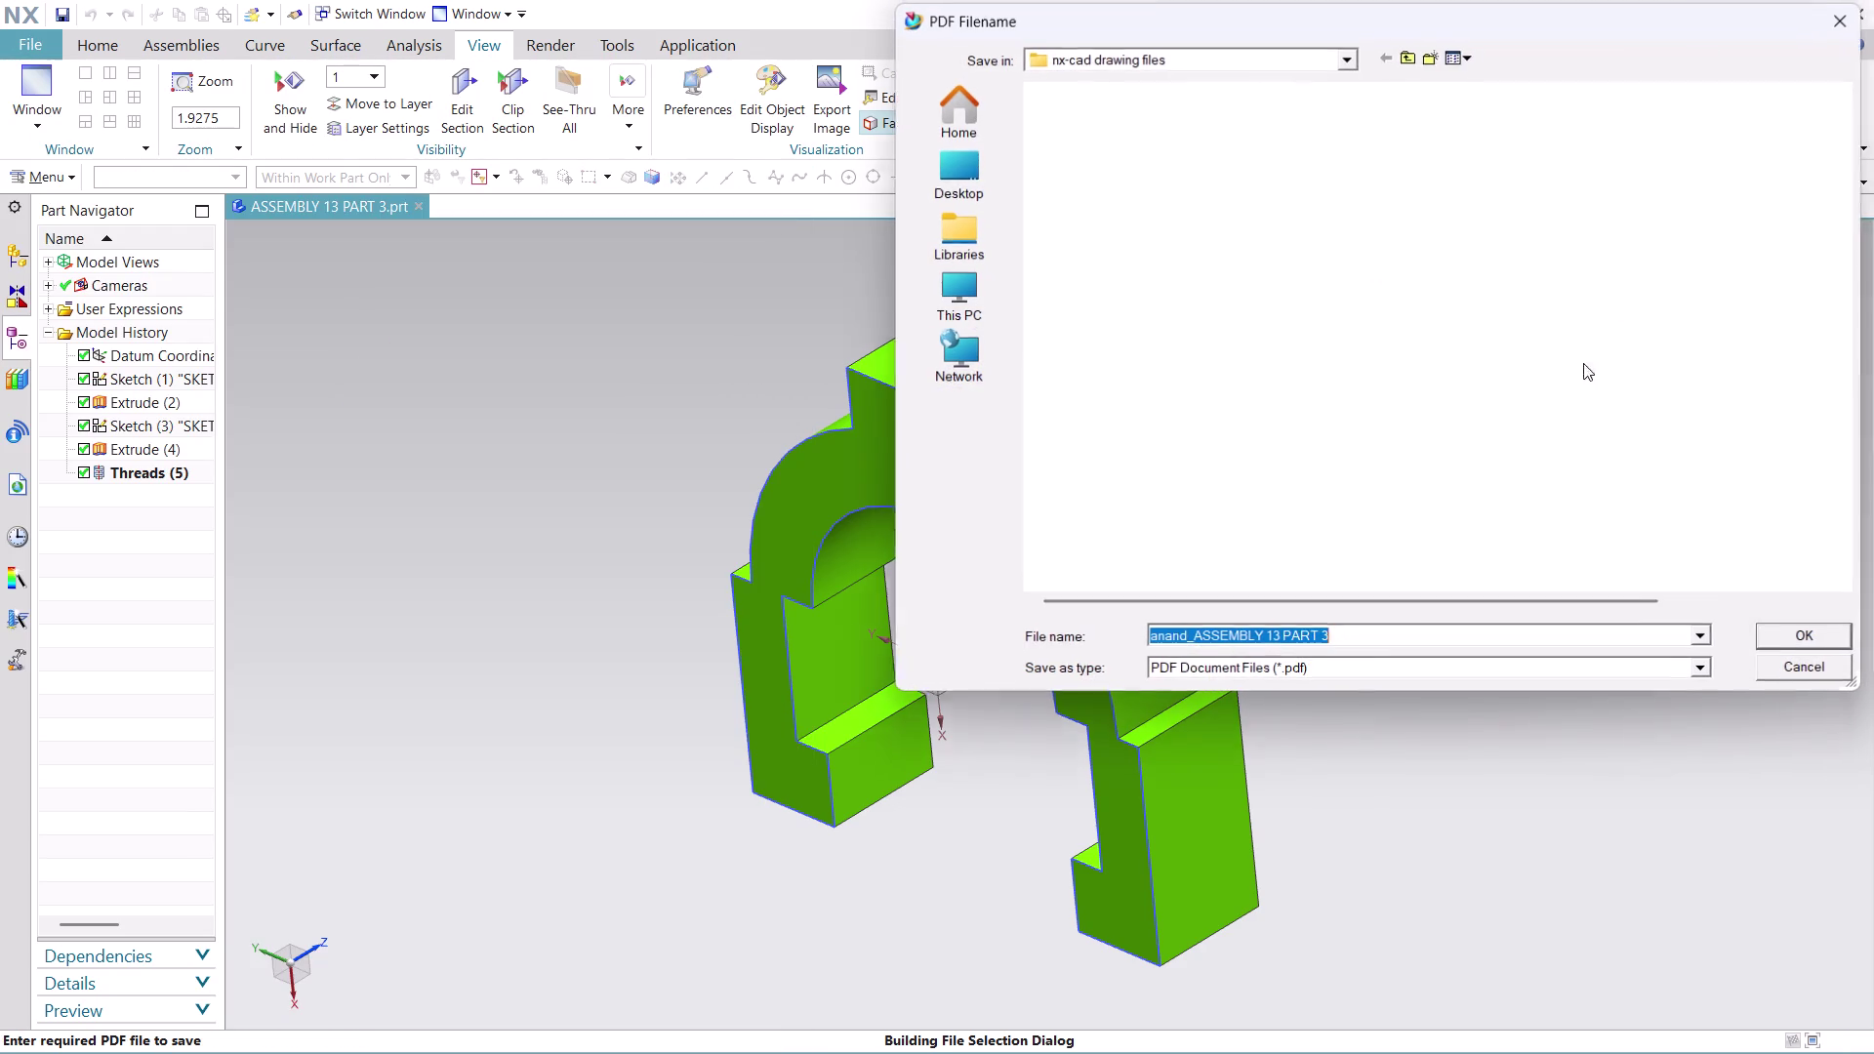
click(1195, 637)
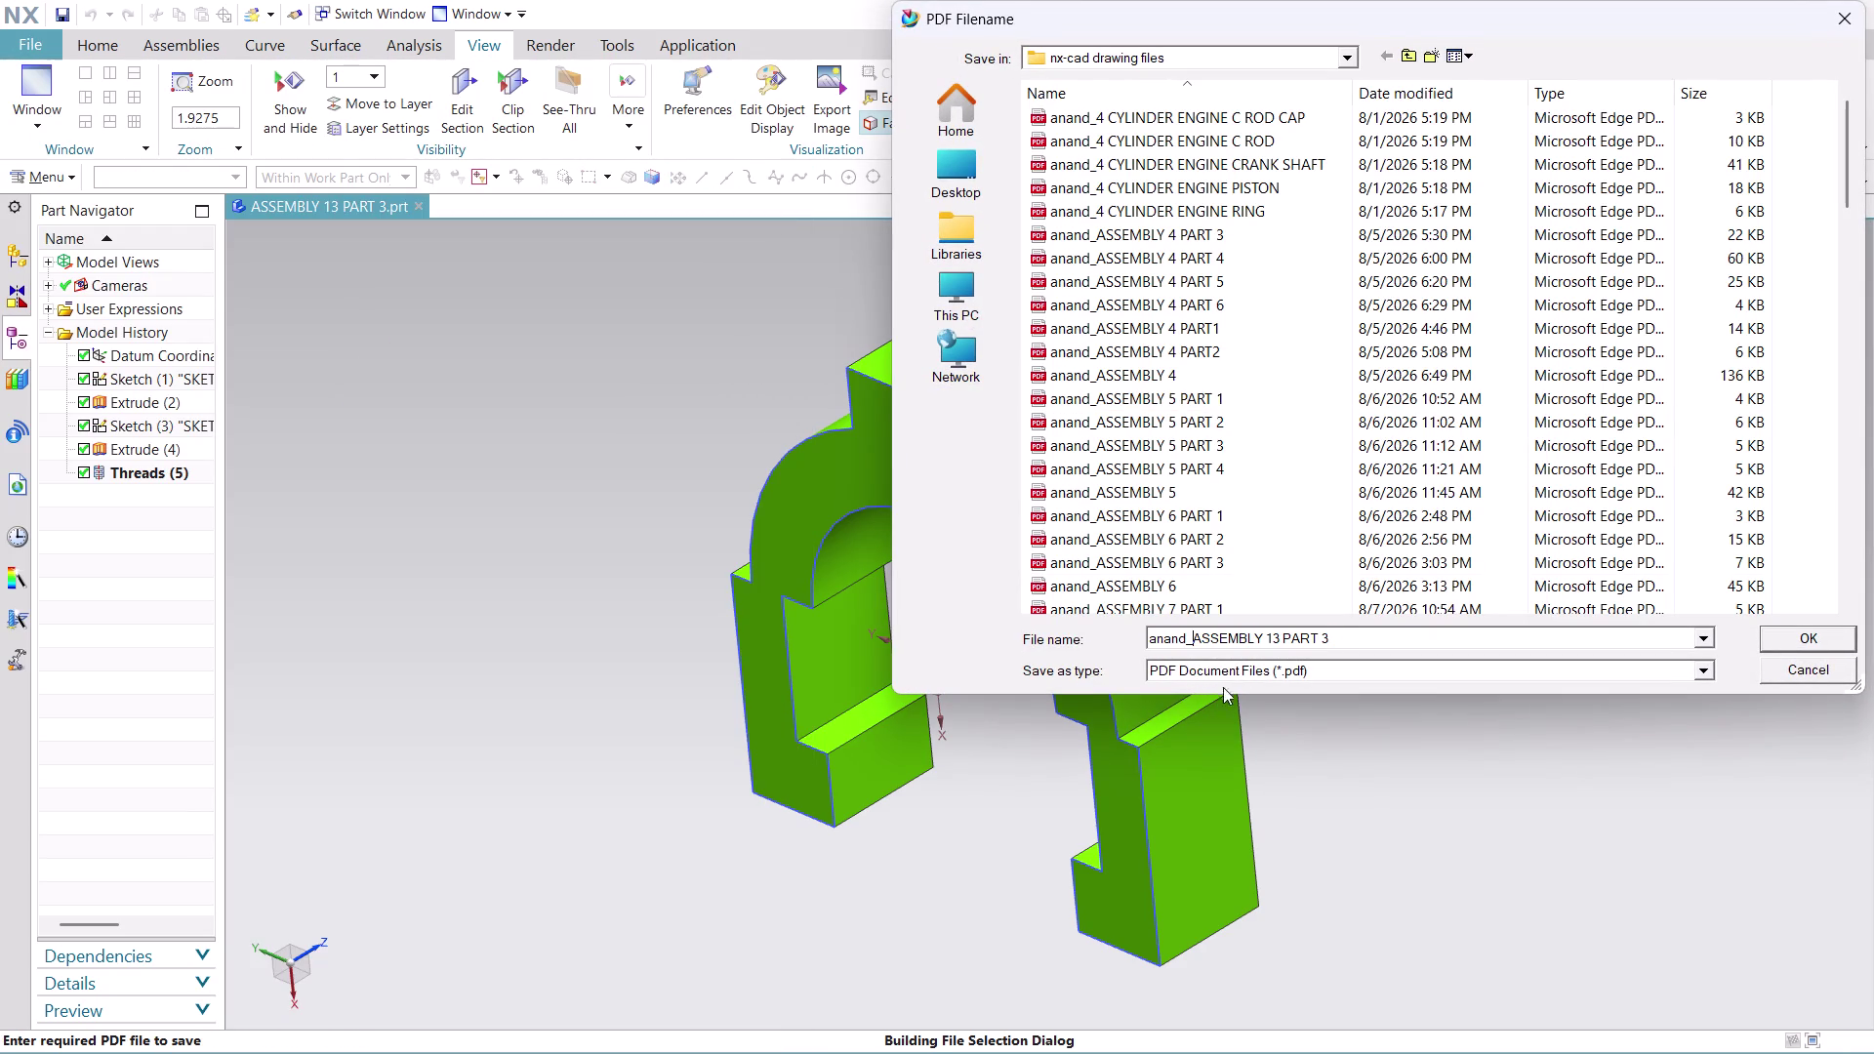
key(BackSpace)
key(BackSpace)
key(BackSpace)
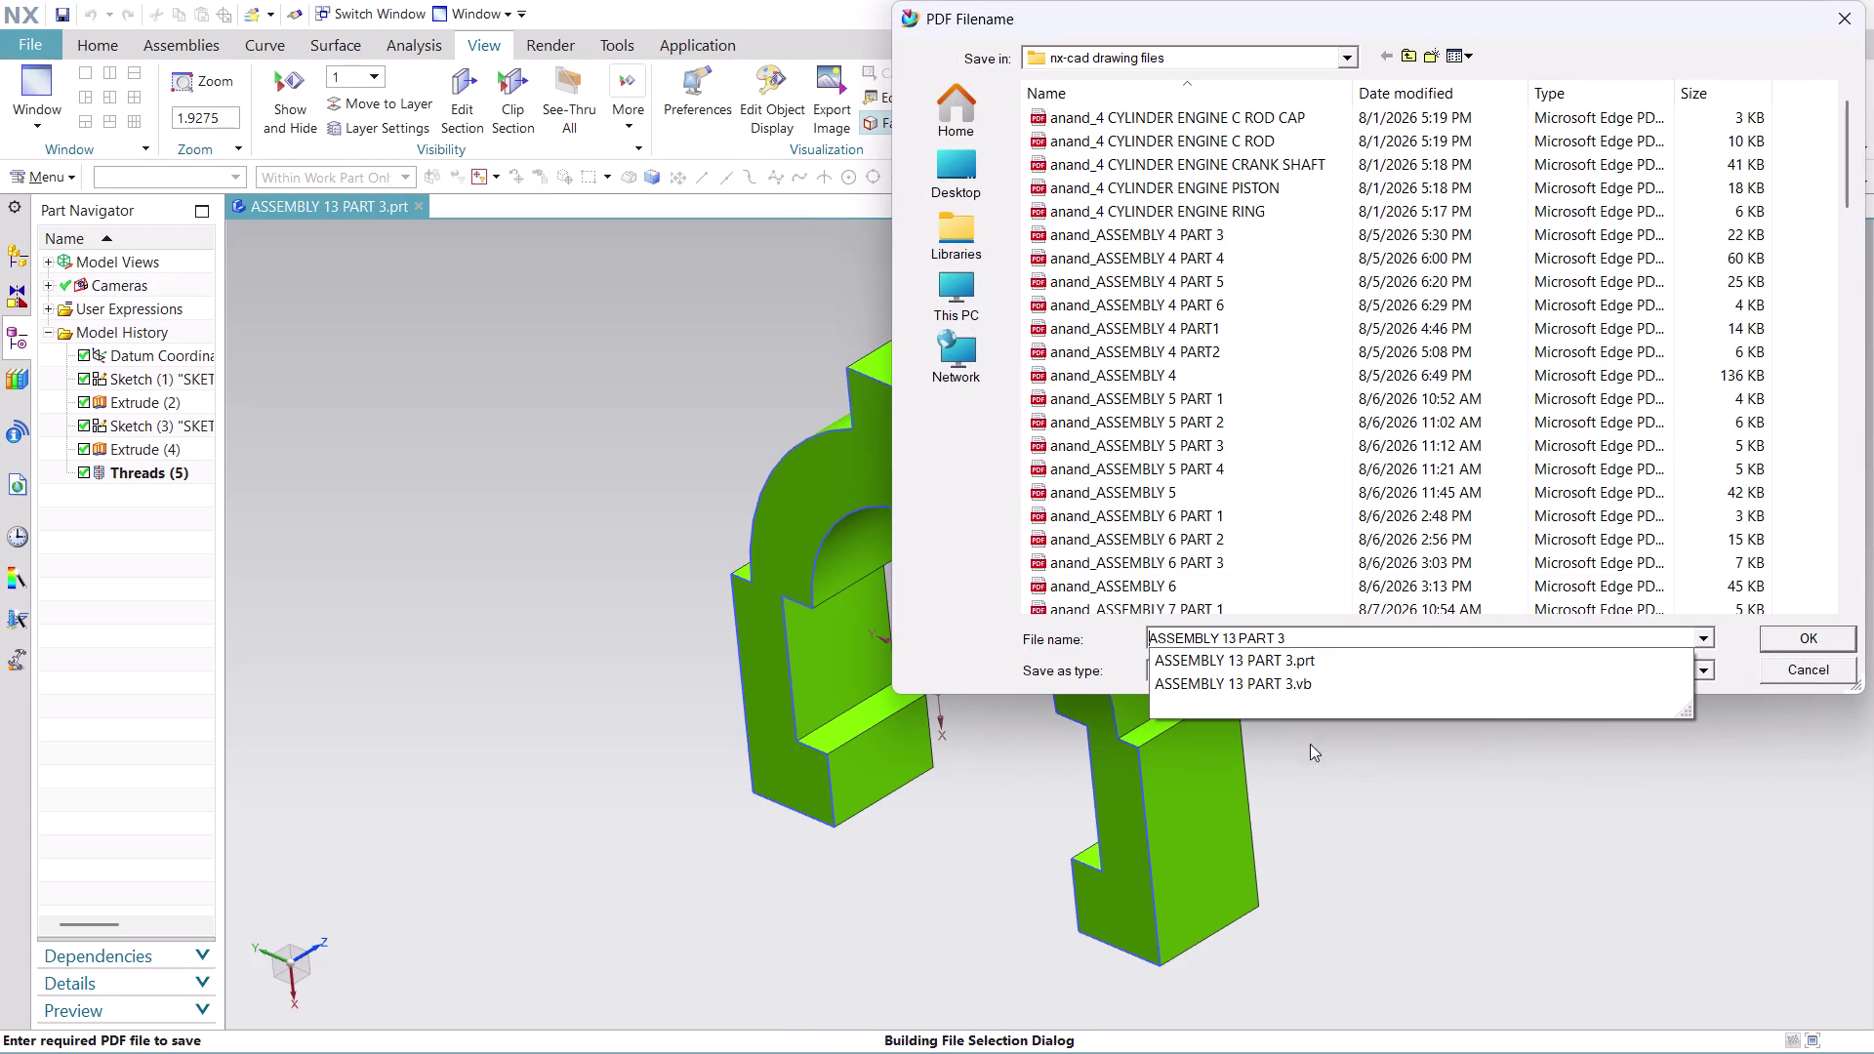
click(1742, 646)
click(1787, 631)
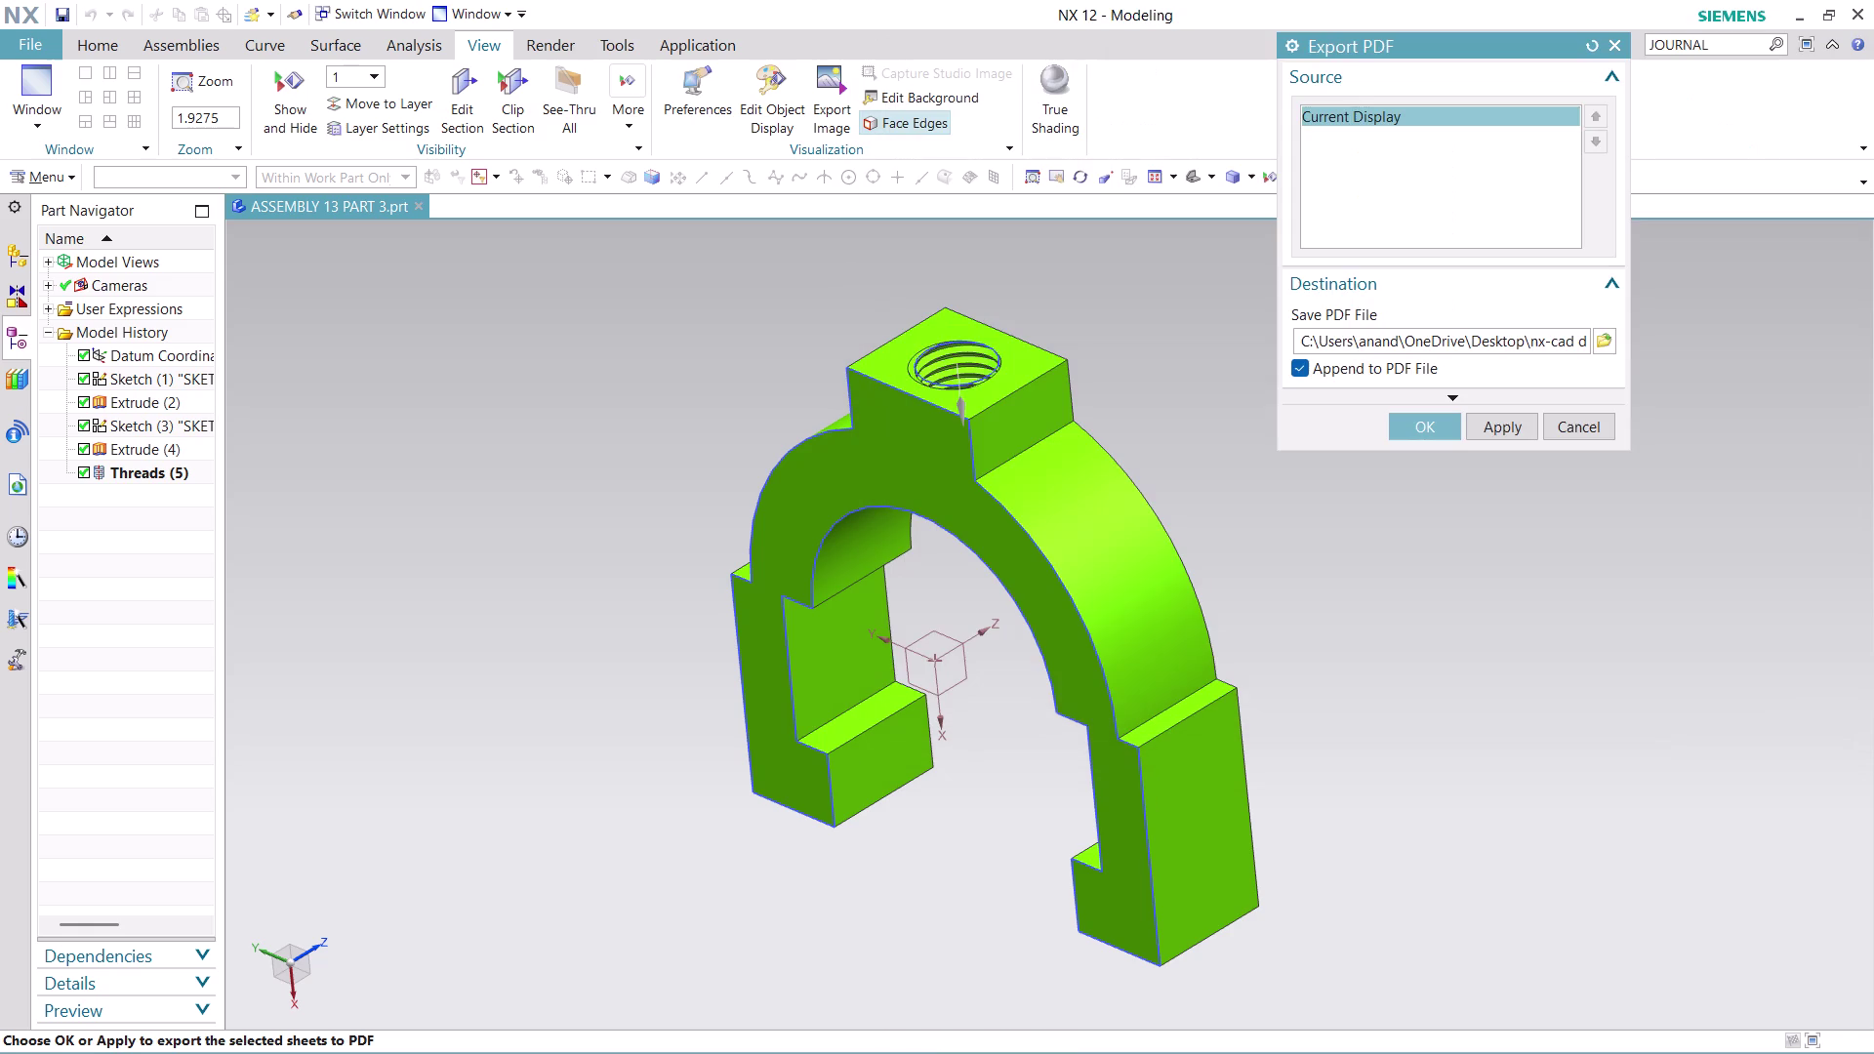
click(1438, 432)
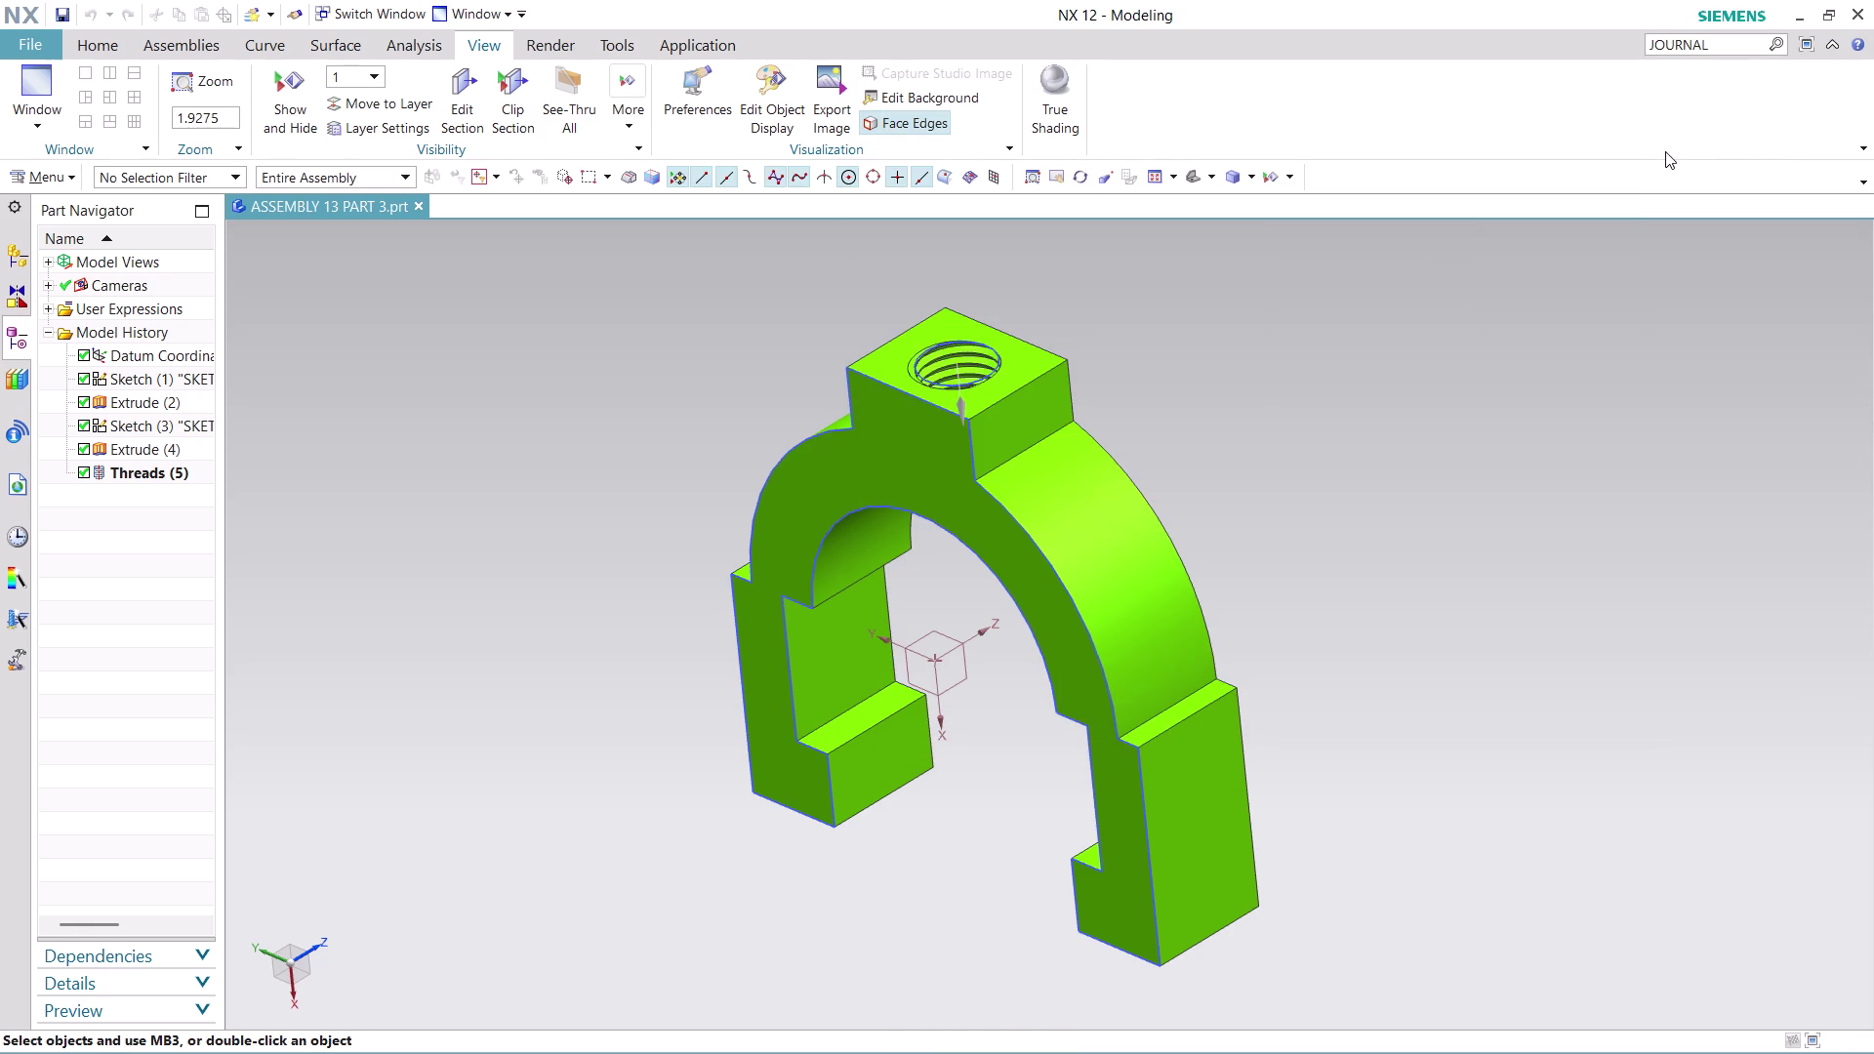